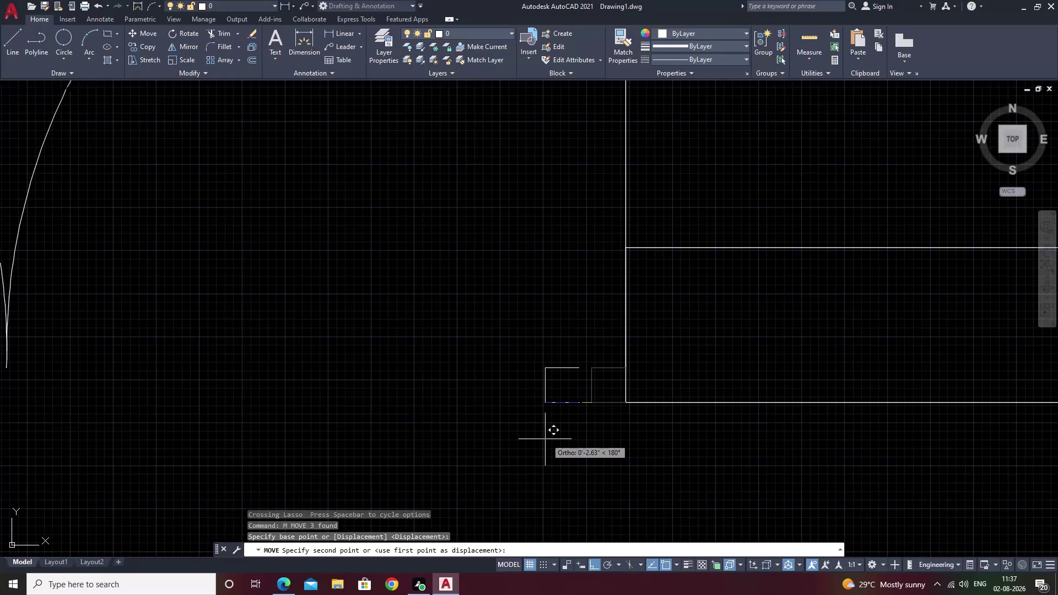
Pan to the wall corner and cancel the pending move of the door pieces.
middle_drag(662, 429, 864, 398)
middle_drag(643, 395, 958, 336)
scroll(down, 3)
middle_drag(923, 346, 548, 345)
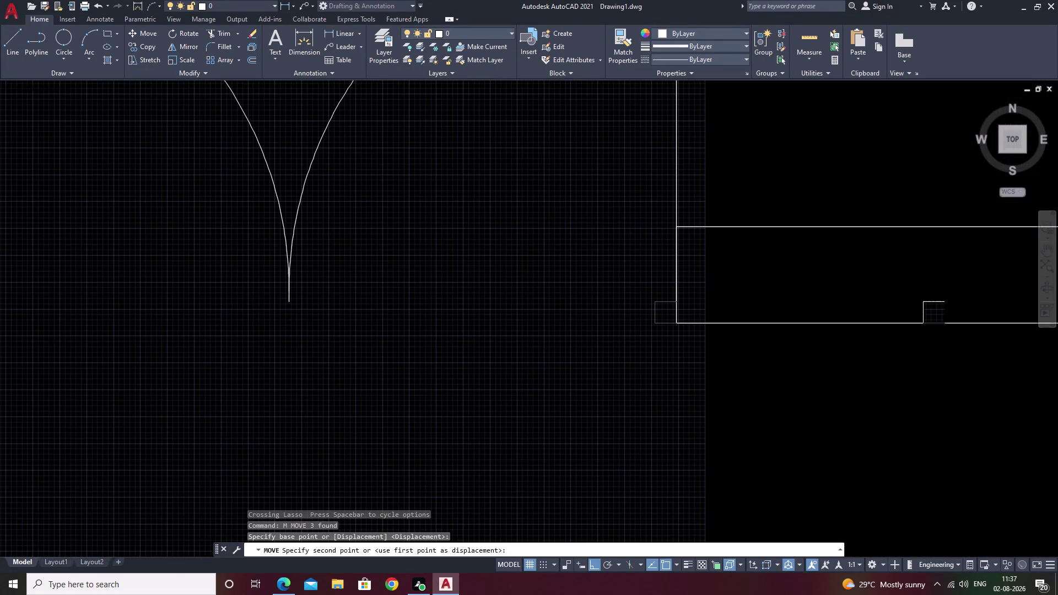
scroll(up, 3)
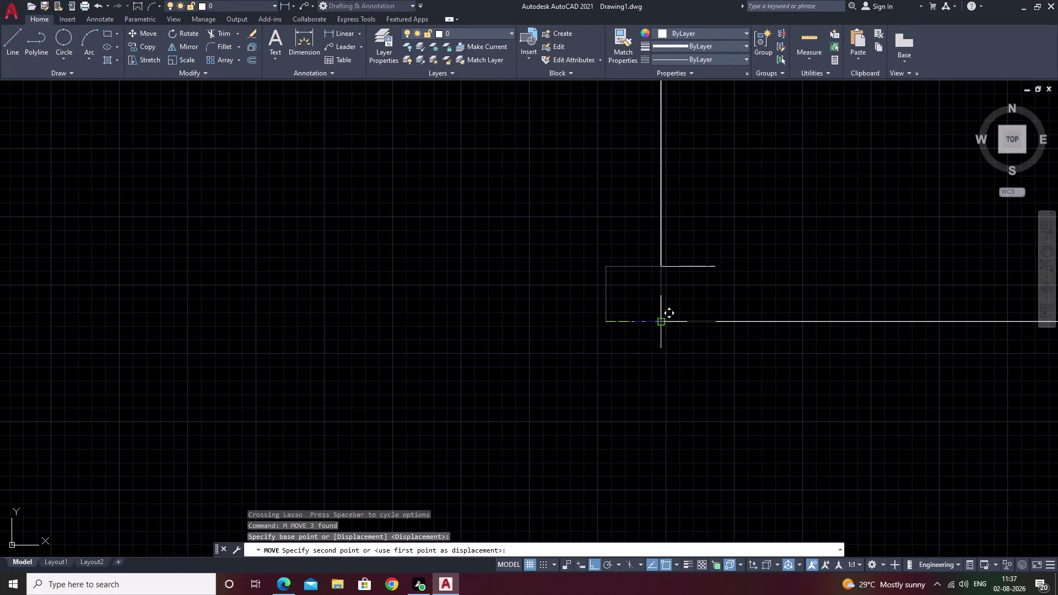
click(661, 320)
key(Escape)
scroll(down, 3)
middle_drag(777, 309, 706, 333)
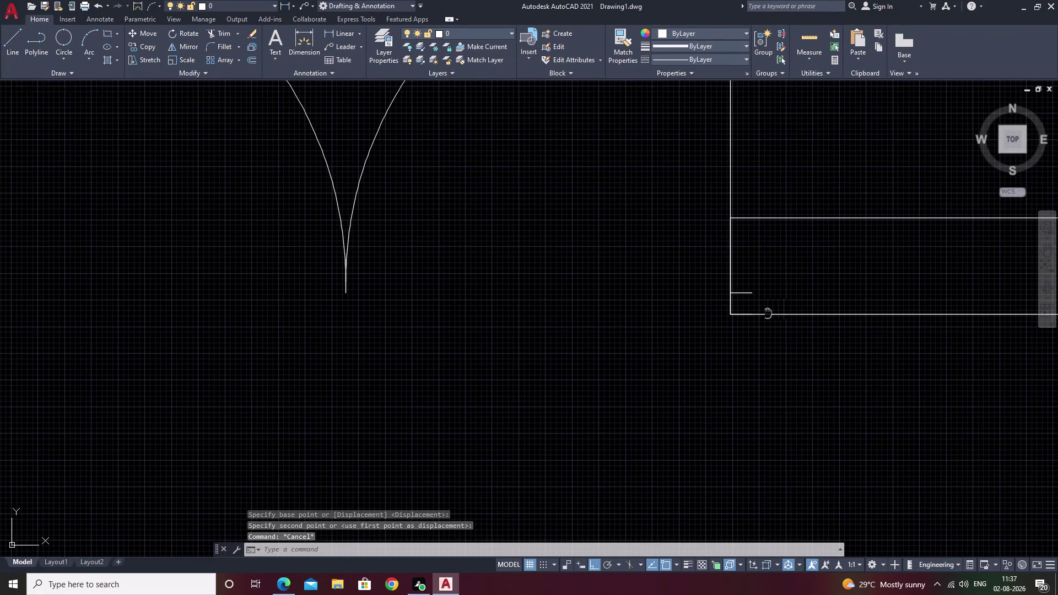
middle_drag(706, 334, 705, 333)
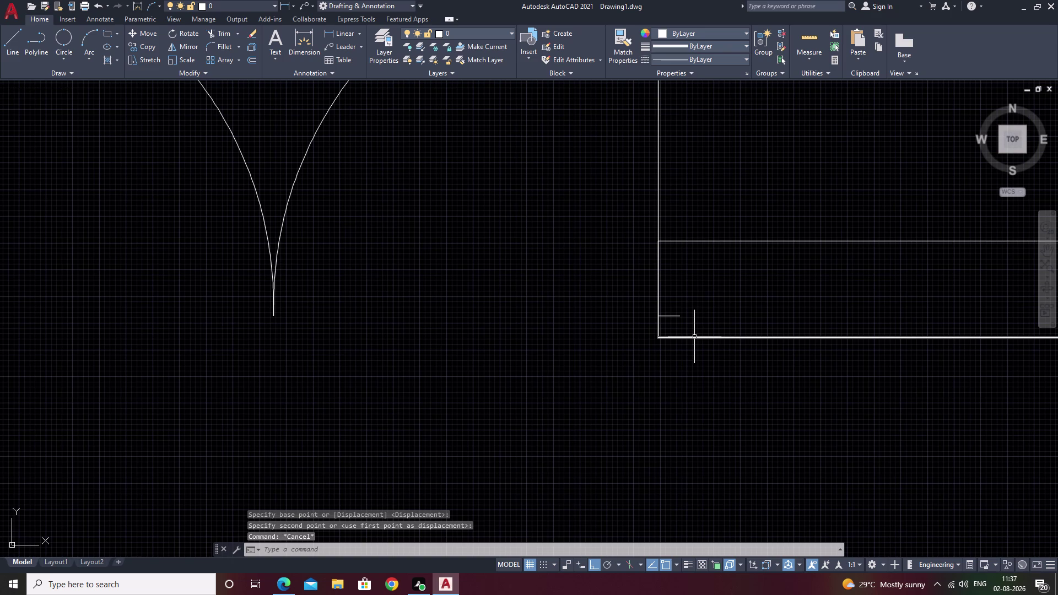
Draw a short jamb line closing the wall end beside the double-door opening.
text(l)
key(space)
click(682, 340)
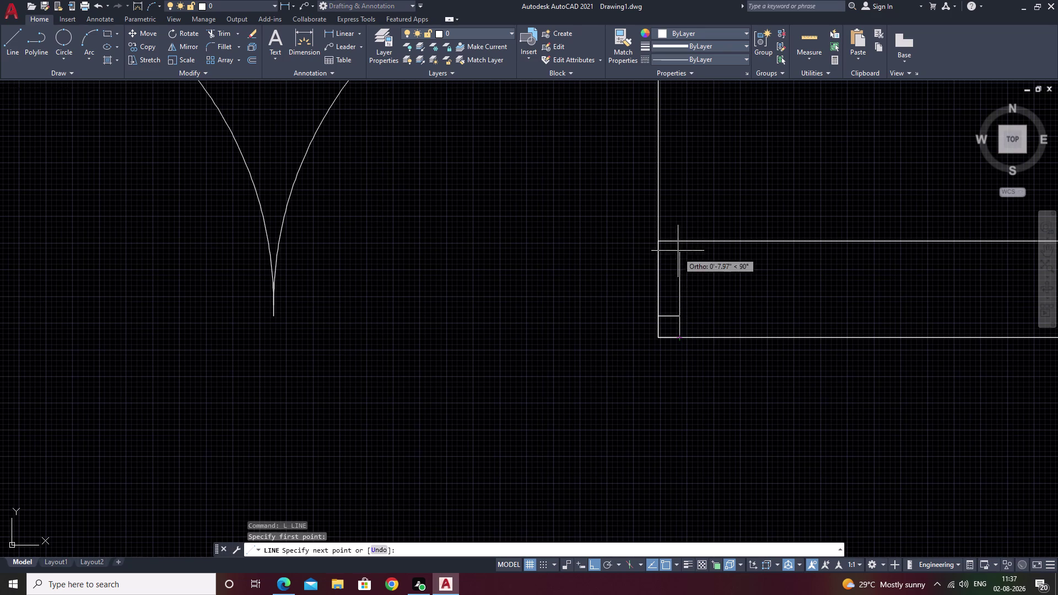
click(679, 244)
key(Escape)
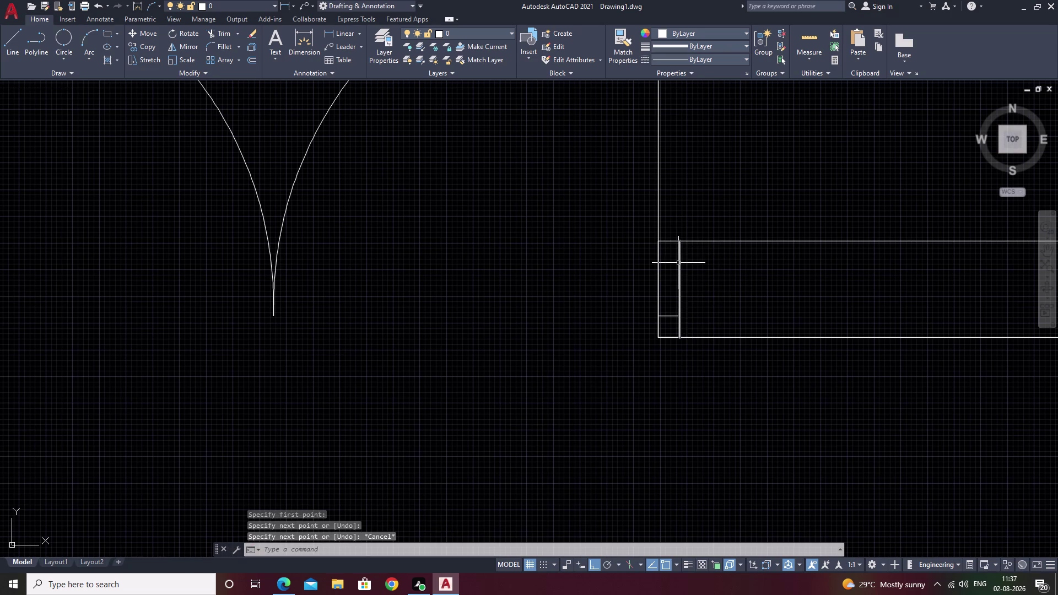
Trim the extra wall lines with a fence drawn across them.
text(tr)
key(space)
drag(669, 226, 669, 231)
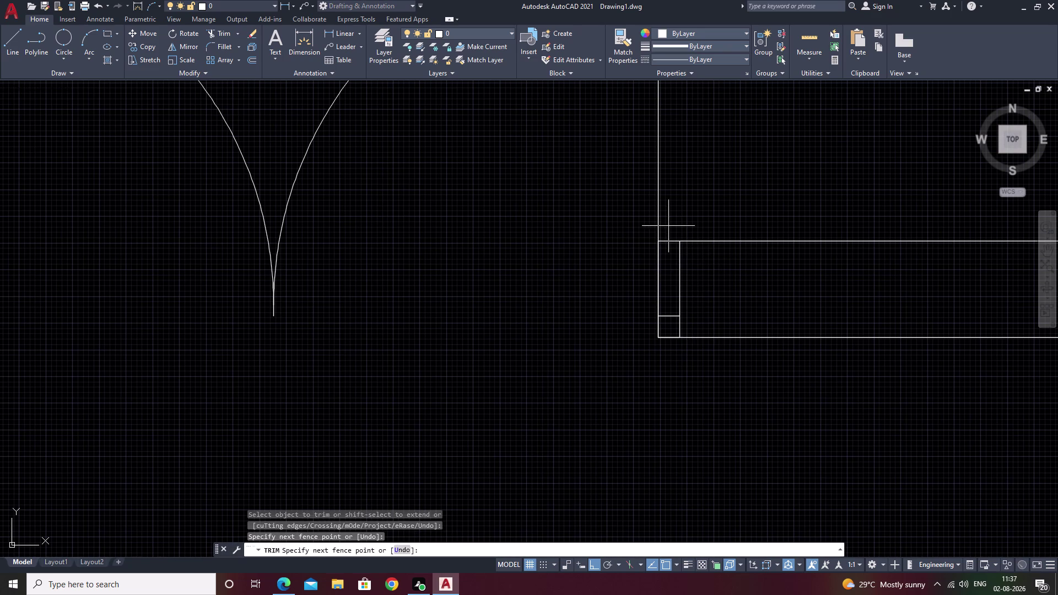
drag(669, 231, 666, 274)
scroll(down, 3)
middle_drag(714, 301, 552, 380)
middle_drag(649, 398, 554, 403)
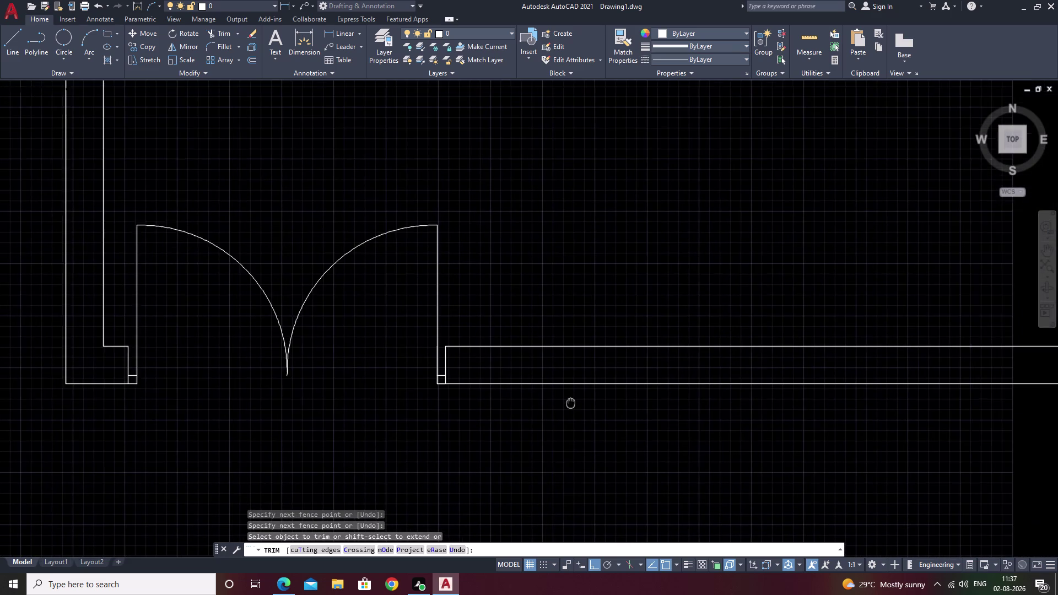
middle_drag(554, 403, 504, 399)
scroll(down, 3)
middle_drag(645, 428, 506, 410)
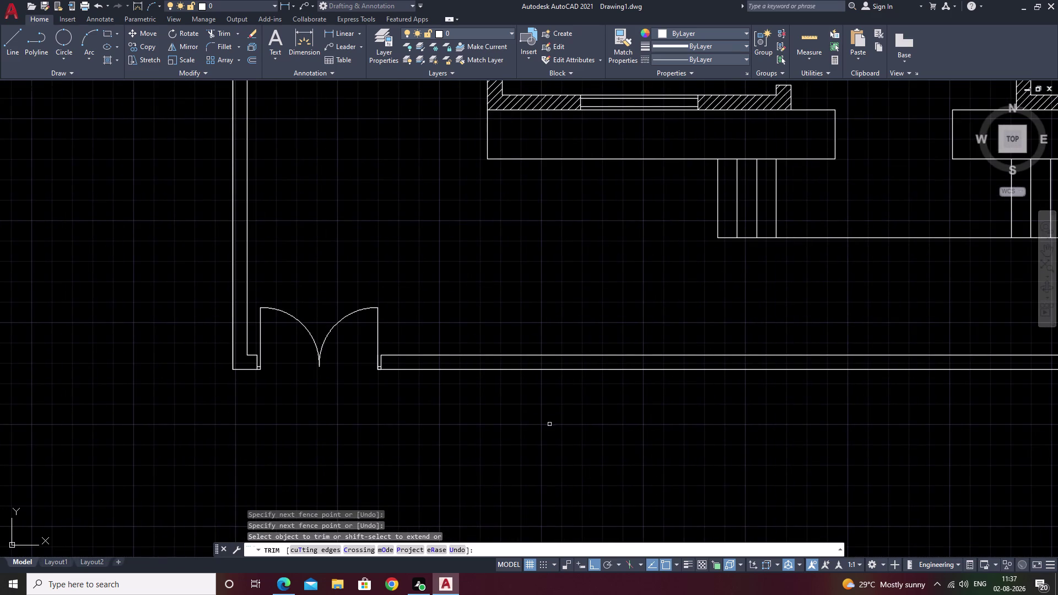
middle_drag(735, 436, 464, 402)
scroll(up, 3)
middle_drag(154, 371, 457, 381)
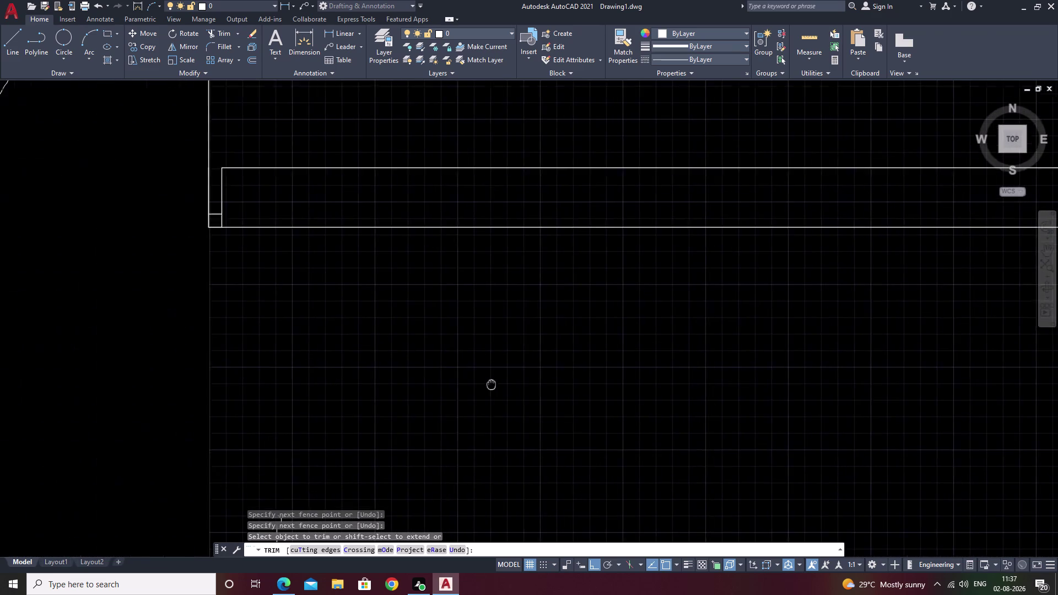
middle_drag(457, 382, 943, 420)
scroll(down, 3)
middle_drag(842, 396, 478, 401)
middle_drag(811, 432, 421, 389)
middle_drag(843, 429, 633, 404)
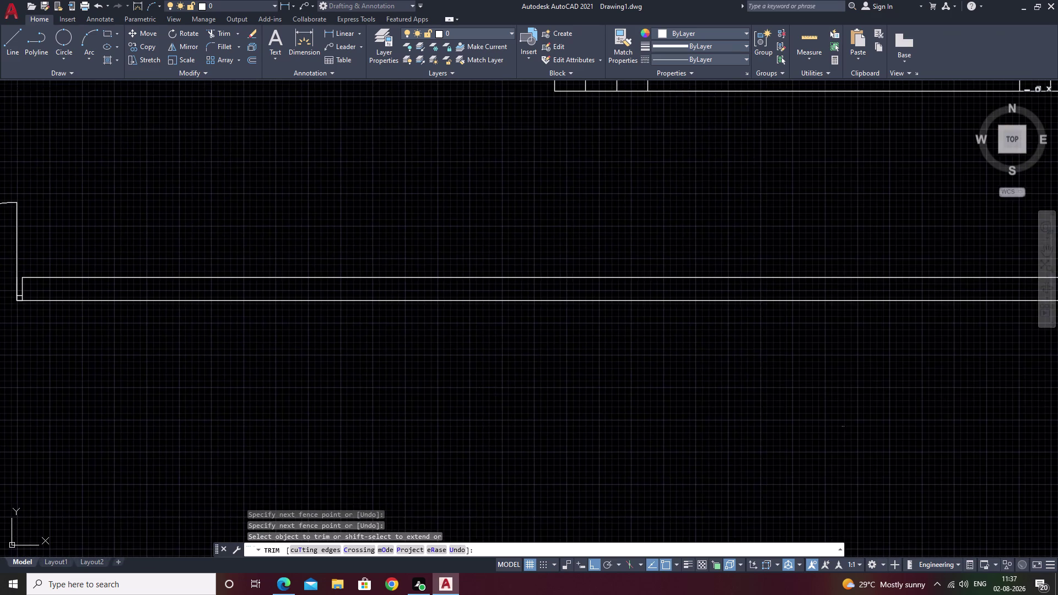
middle_drag(632, 404, 457, 383)
middle_drag(905, 388, 483, 361)
middle_drag(856, 367, 771, 365)
scroll(up, 3)
middle_drag(753, 253, 541, 254)
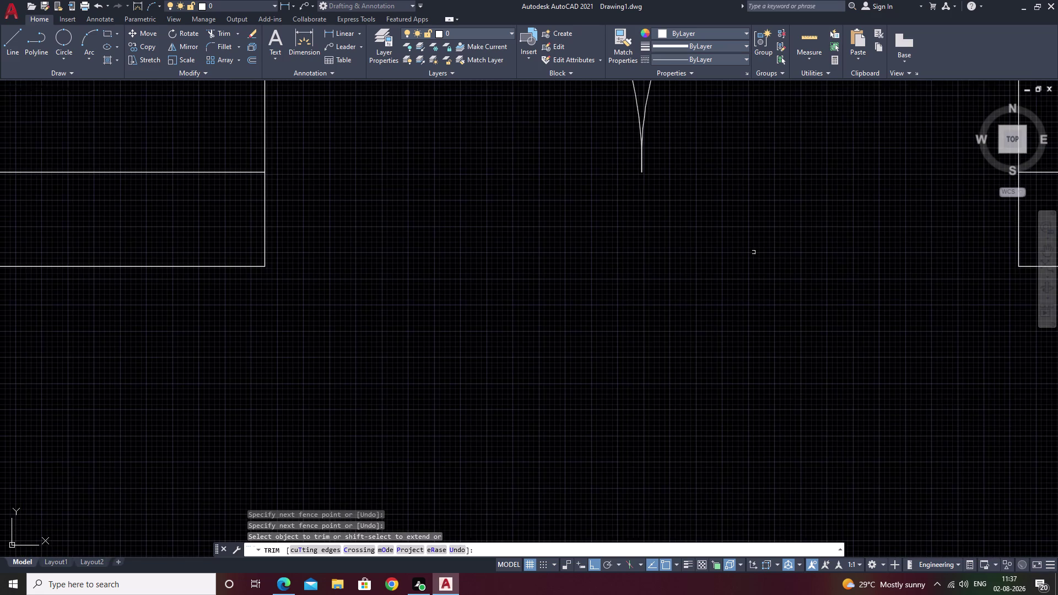
middle_drag(542, 254, 355, 262)
scroll(down, 3)
scroll(down, 3)
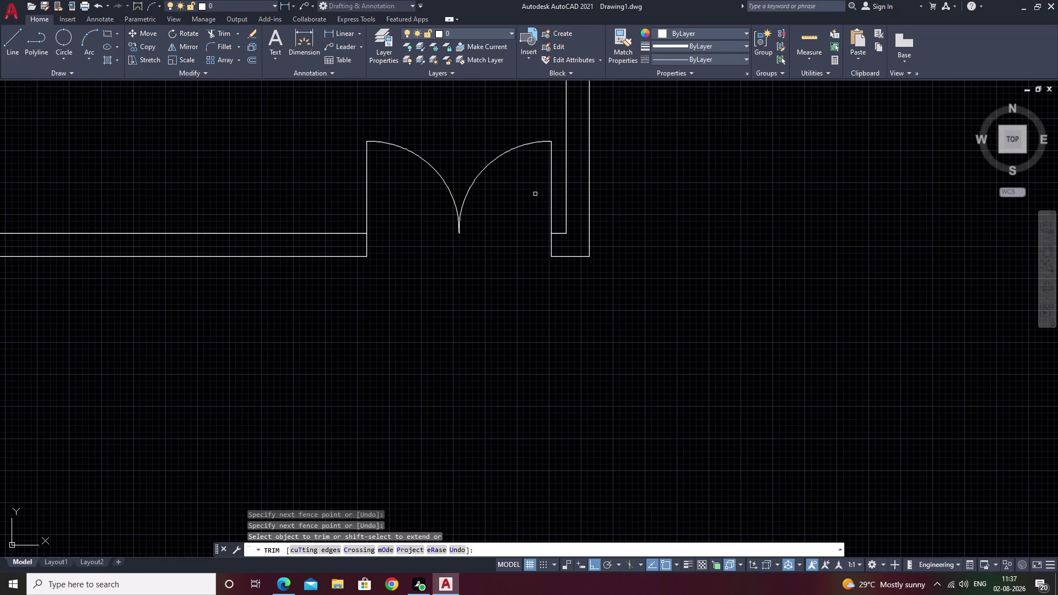
key(grave)
click(550, 171)
key(Escape)
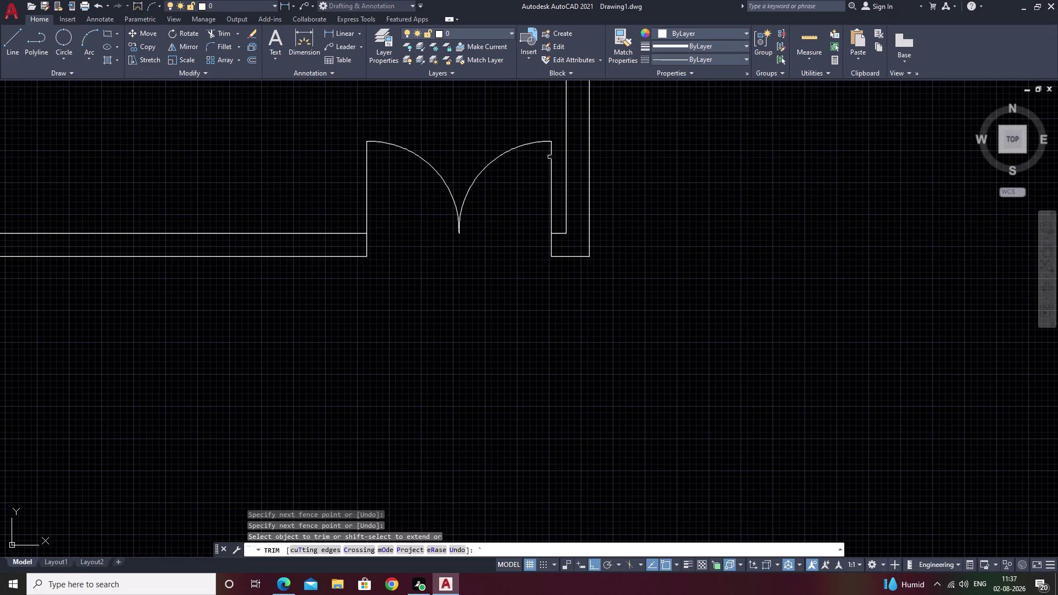
click(551, 158)
click(519, 146)
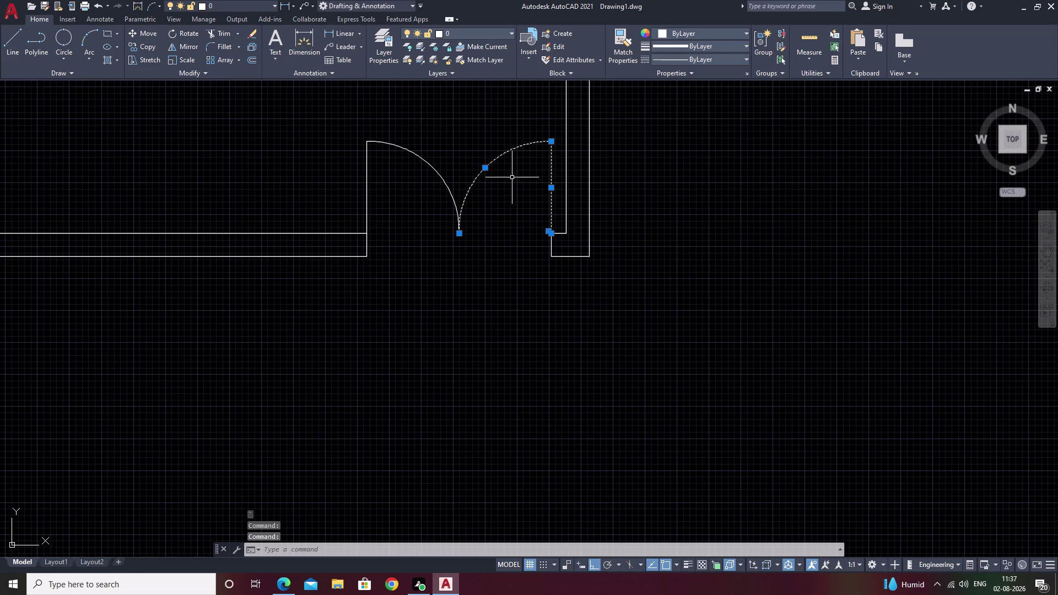
Join the left swing arc and door leaf into one polyline.
key(j)
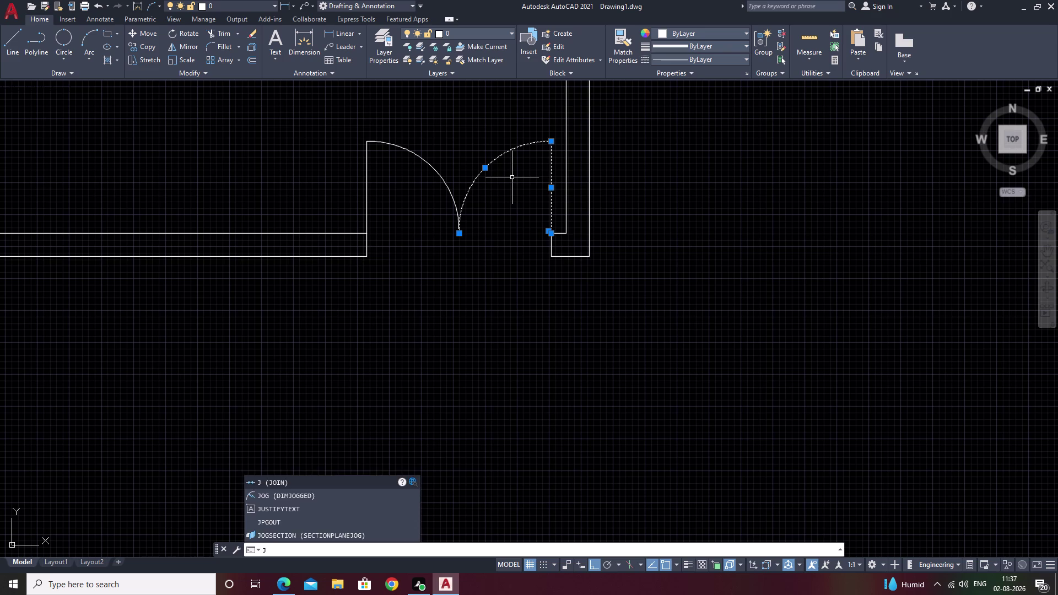
key(space)
key(space)
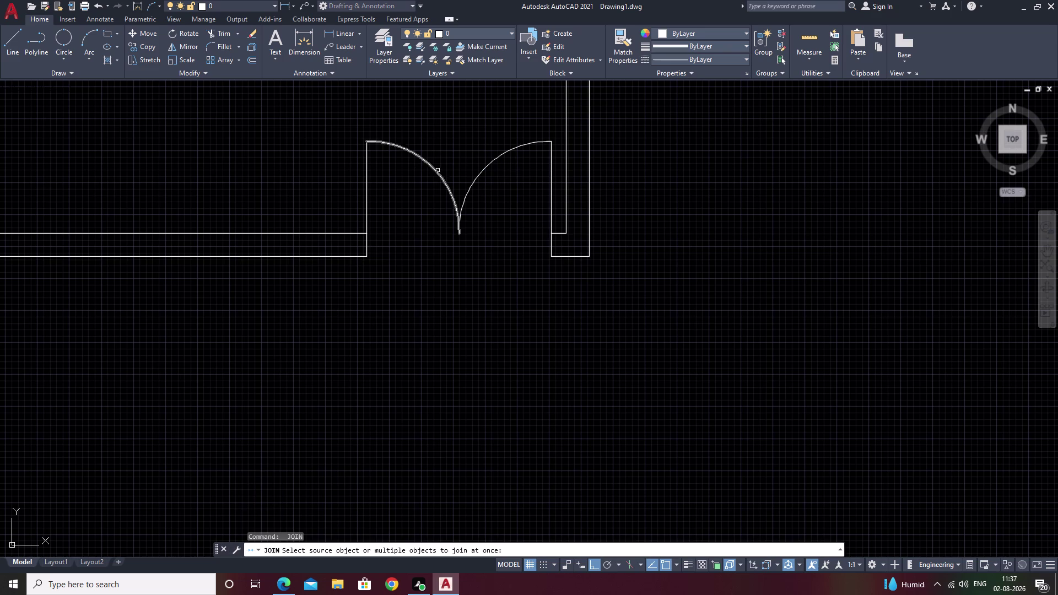
click(438, 170)
click(367, 209)
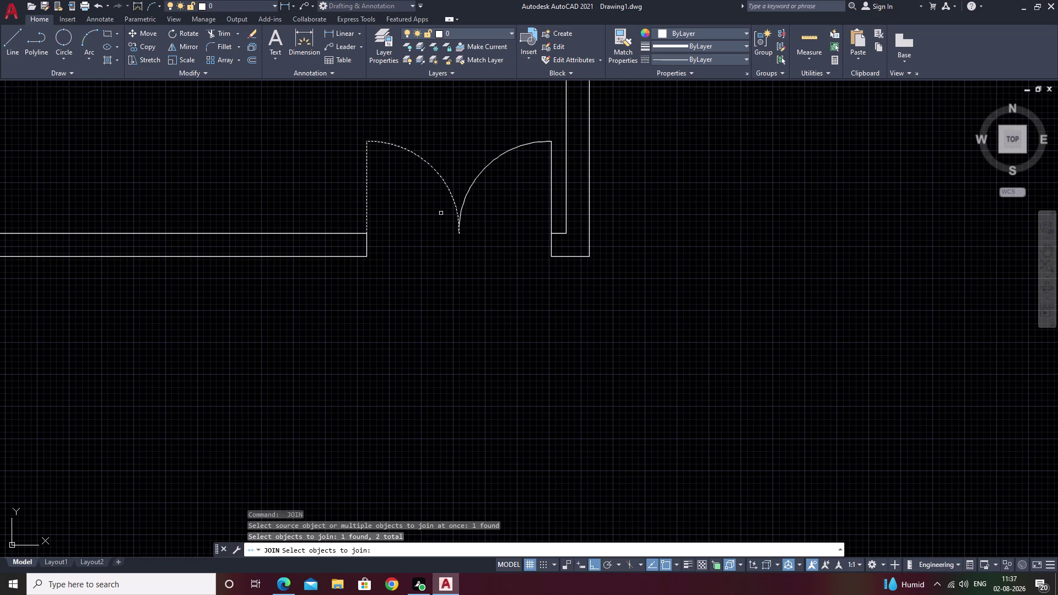
key(space)
Select both doors and start moving them, then cancel the move.
click(461, 207)
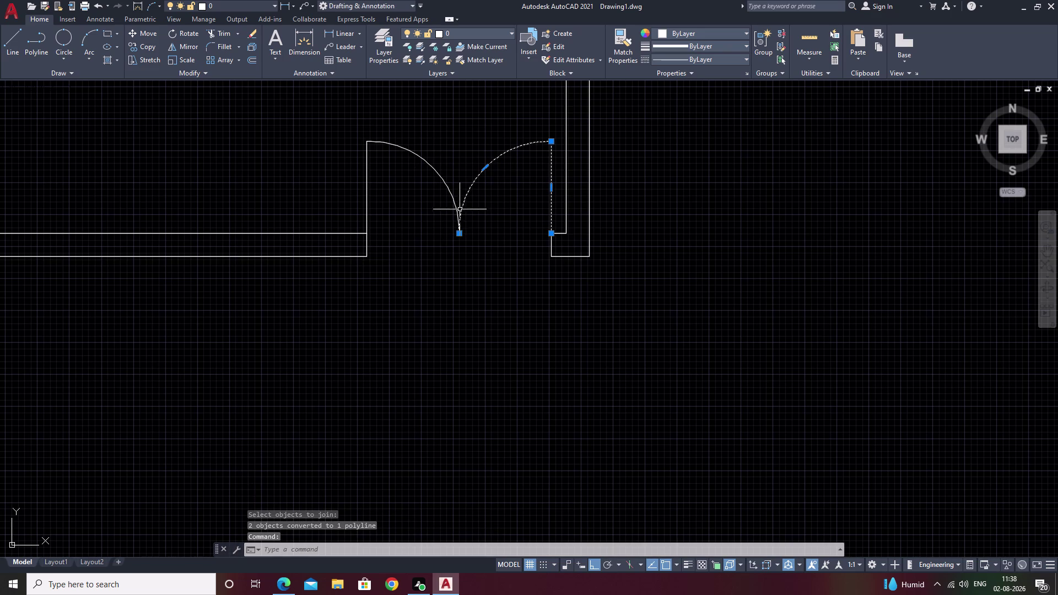
click(446, 186)
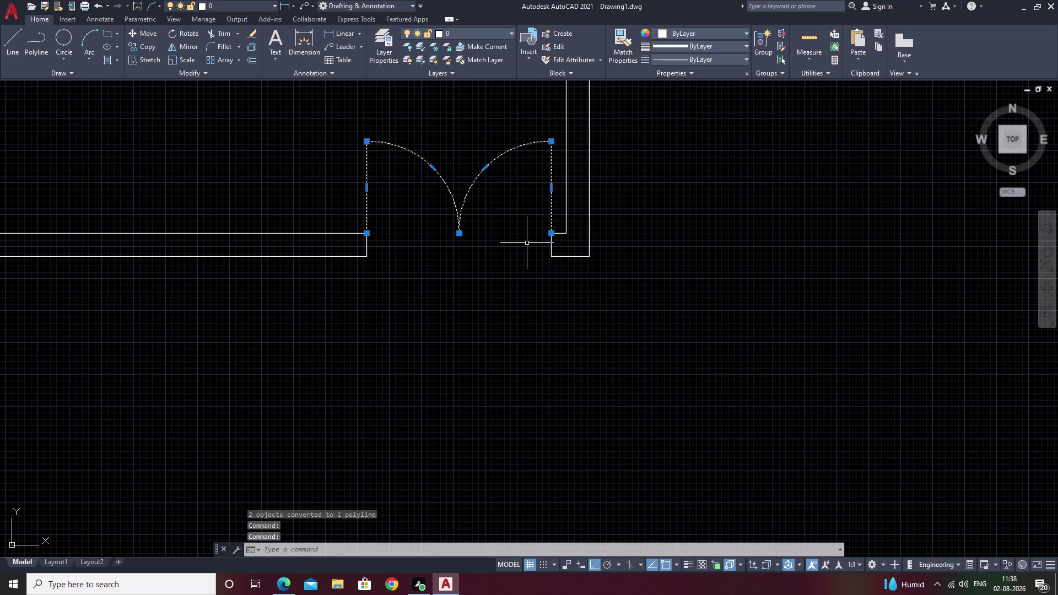
key(m)
key(space)
click(551, 230)
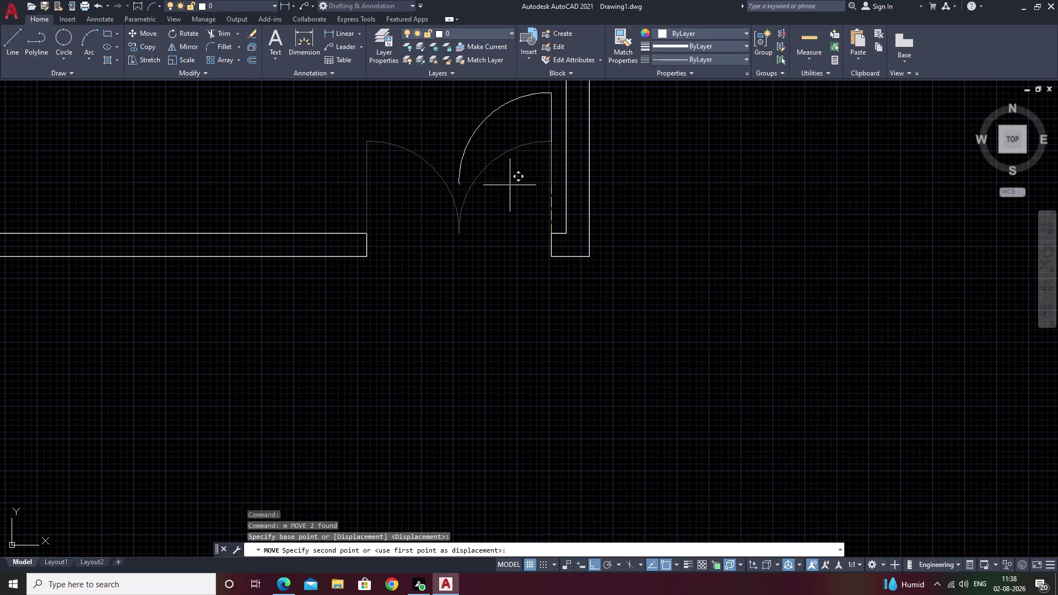
click(441, 118)
key(Escape)
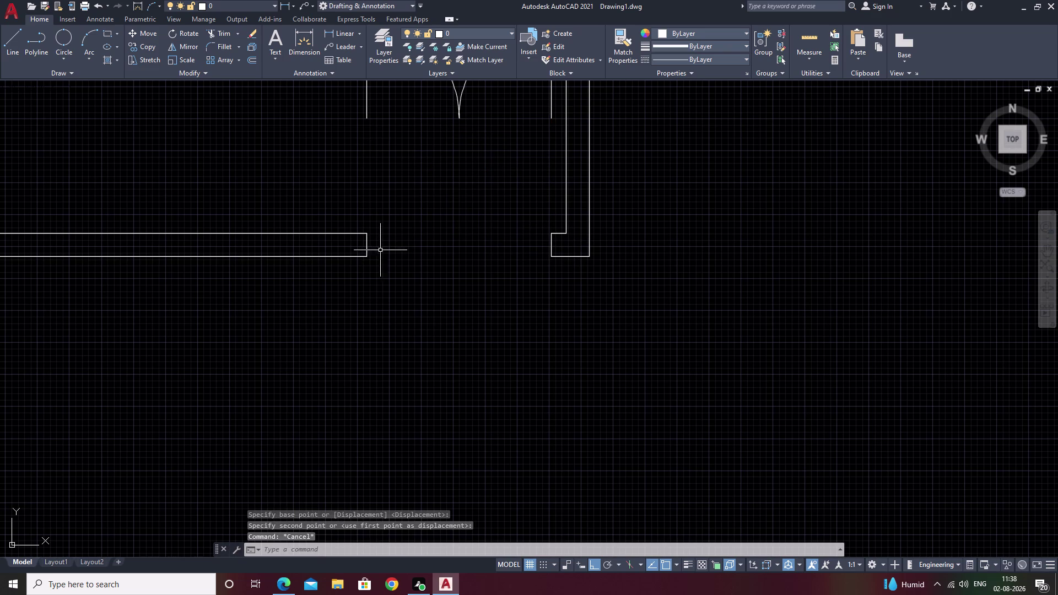
text(l)
key(space)
Start a 2' line at the wall corner, then undo and cancel it.
scroll(up, 3)
click(613, 280)
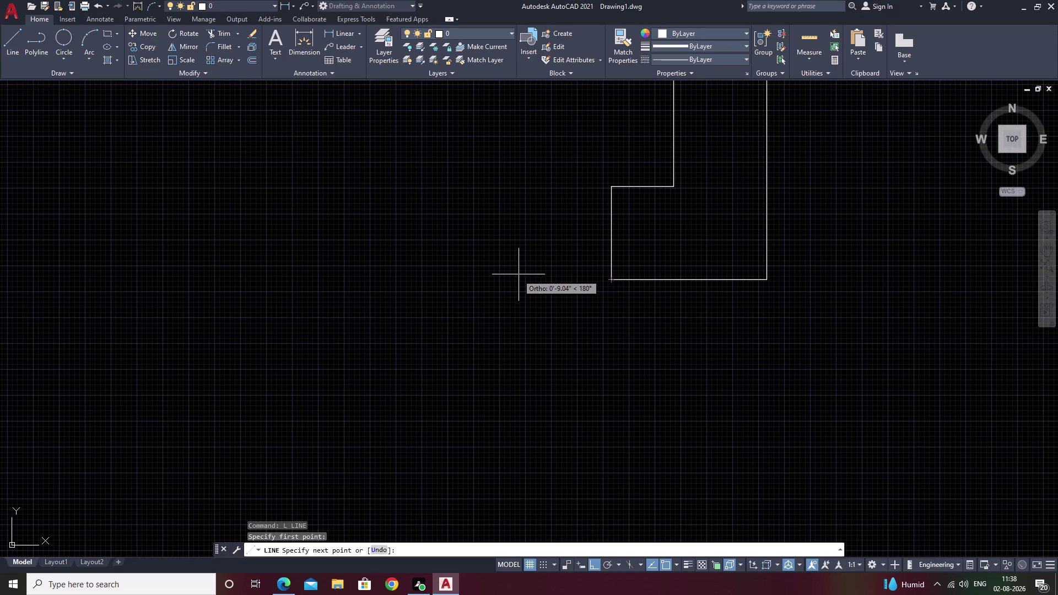
key(2)
key(apostrophe)
key(space)
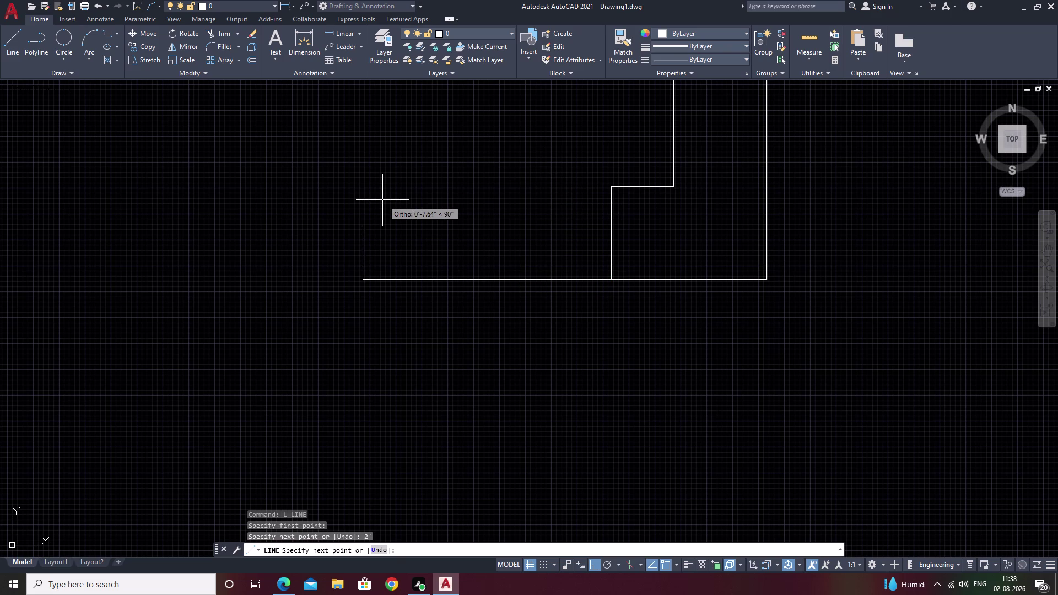
key(ctrl+z)
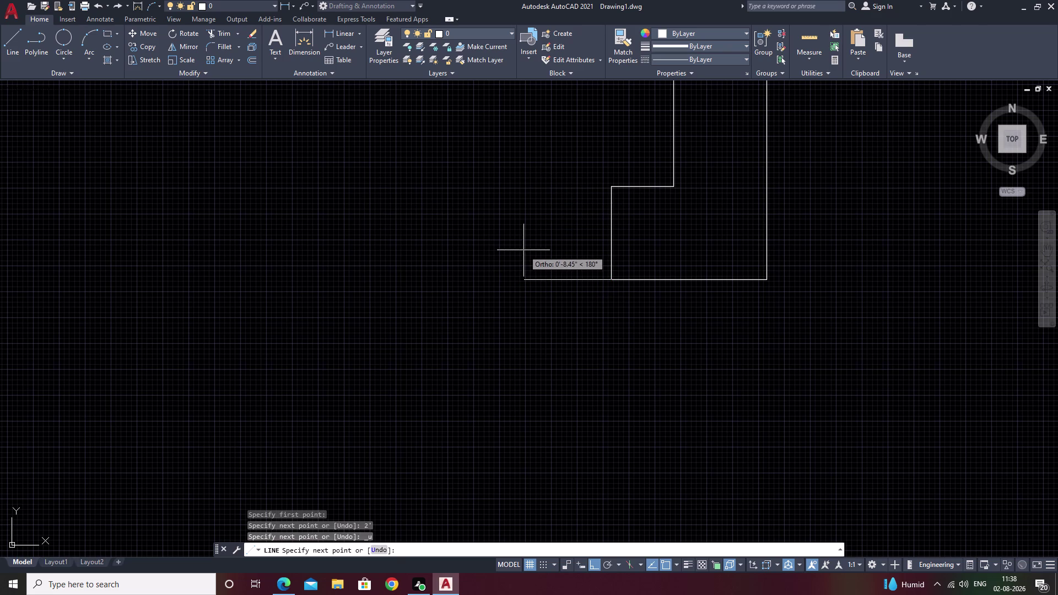
key(Escape)
key(p)
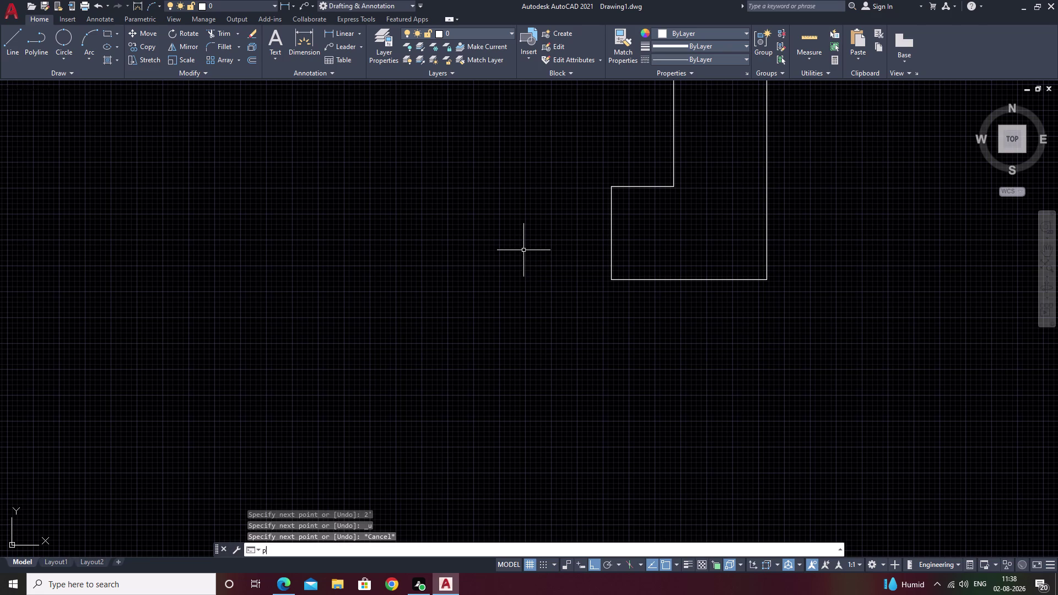
key(BackSpace)
Start an offset with distance 2, then cancel it.
text(o)
key(space)
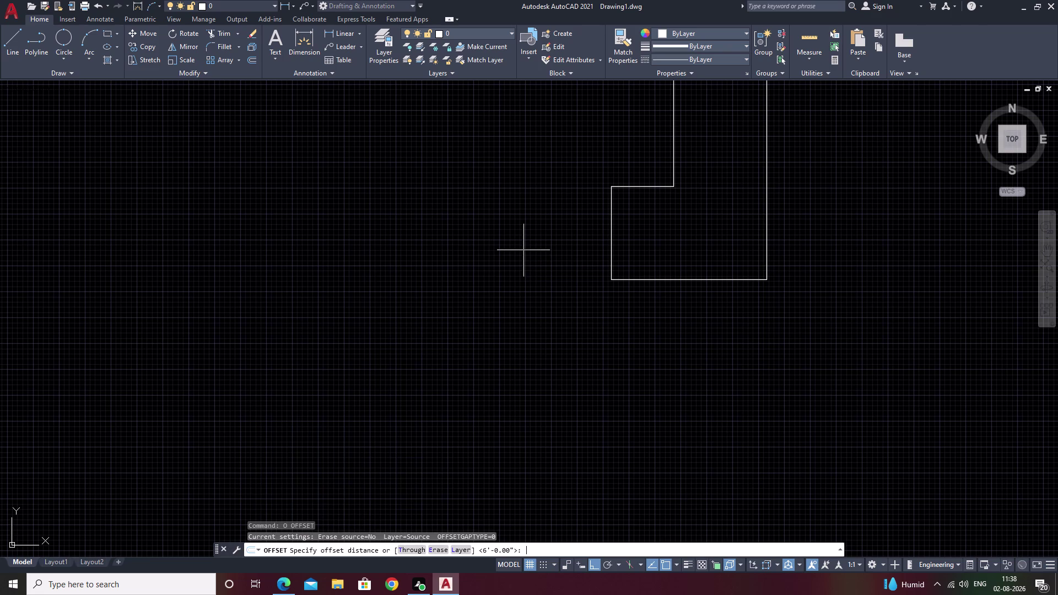
text(2)
key(space)
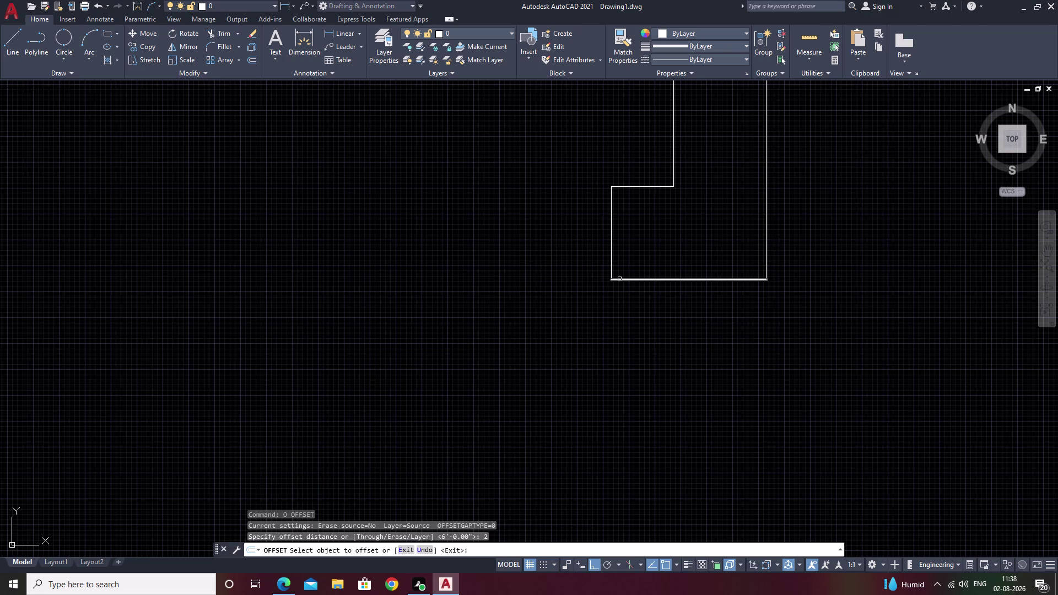
key(Escape)
key(apostrophe)
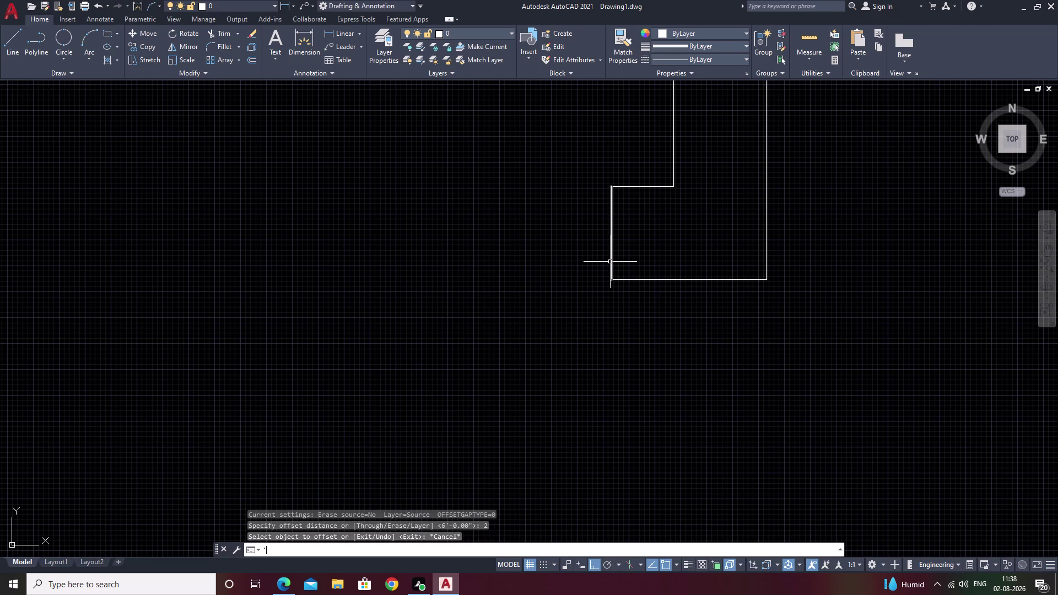
key(space)
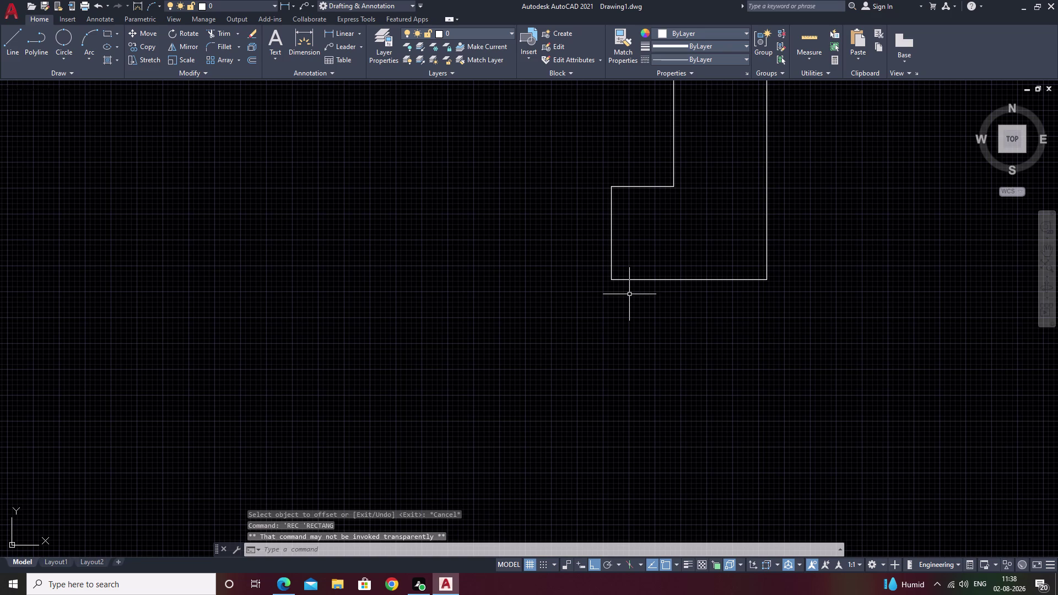
key(Escape)
key(Escape)
Draw a small square post with sides of 2 from the wall corner.
text(l)
key(space)
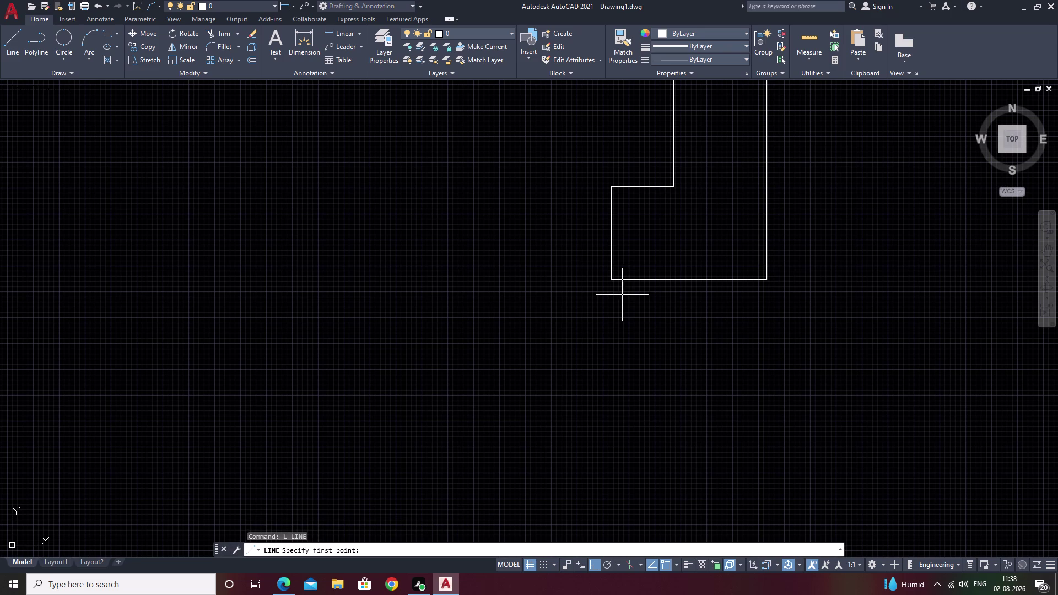
click(615, 279)
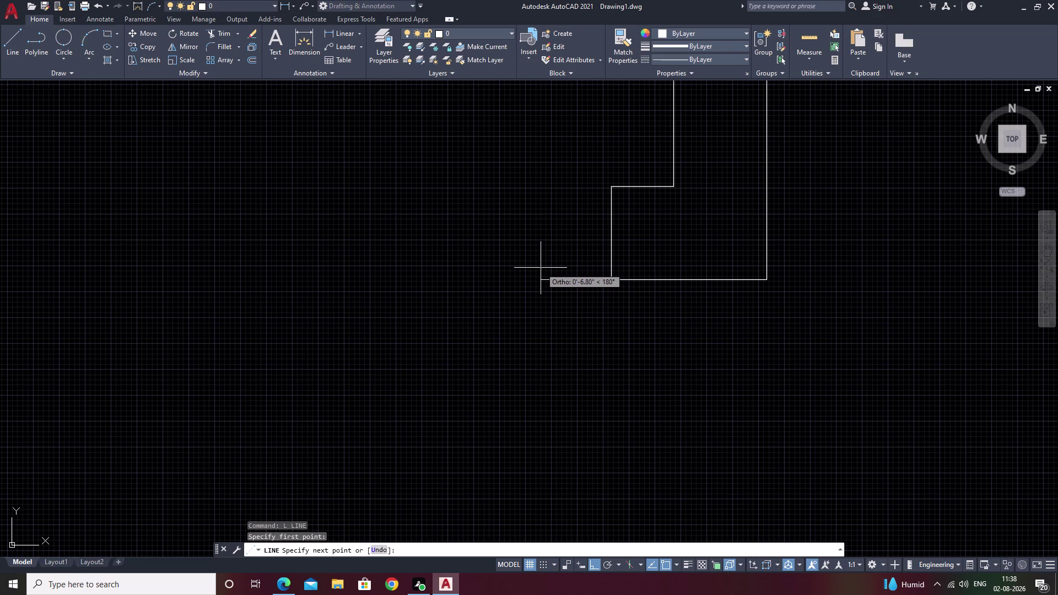
key(2)
key(space)
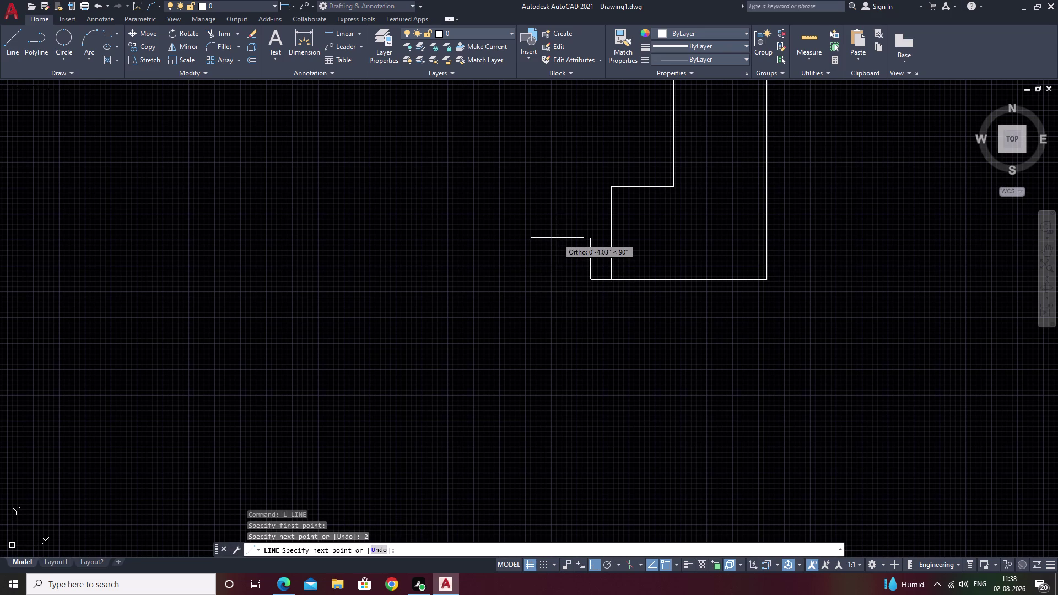
text(2)
key(space)
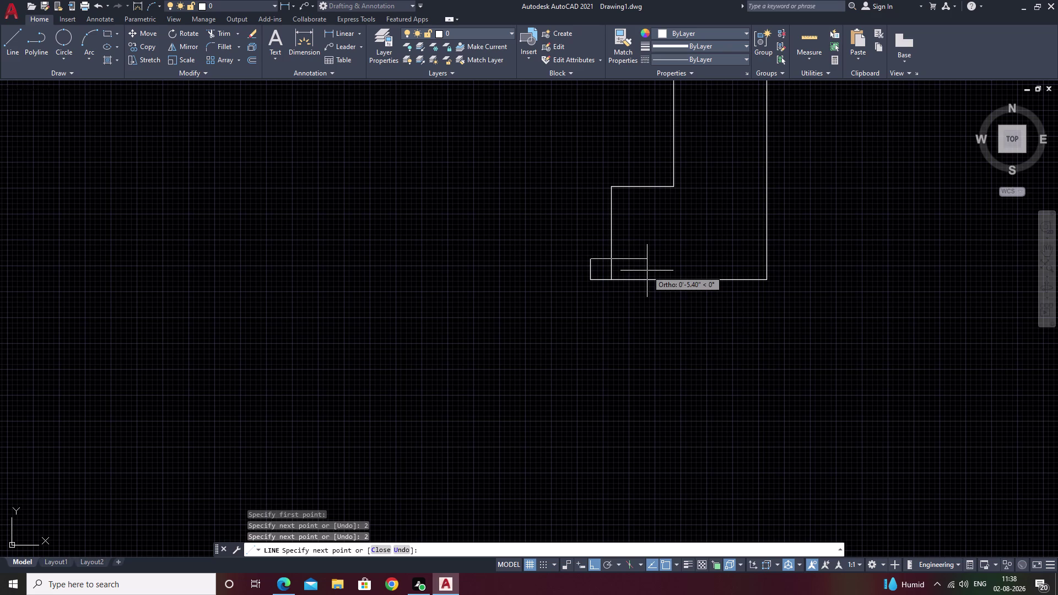
text(2)
key(space)
key(Escape)
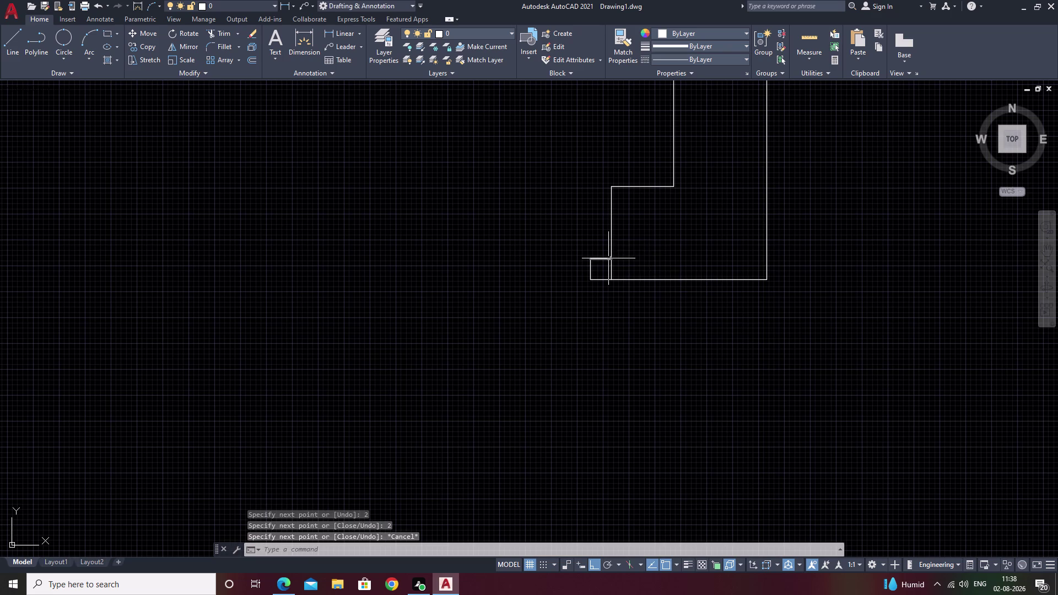
scroll(down, 3)
middle_drag(484, 269, 491, 461)
Move the double door leaves and swing arcs down to the wall line.
click(614, 212)
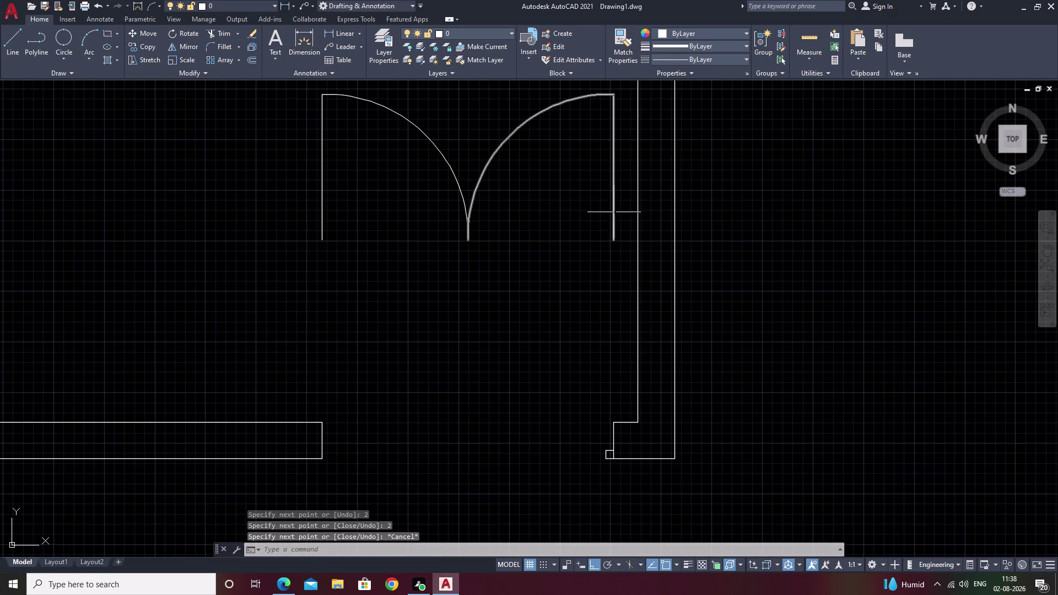
click(432, 143)
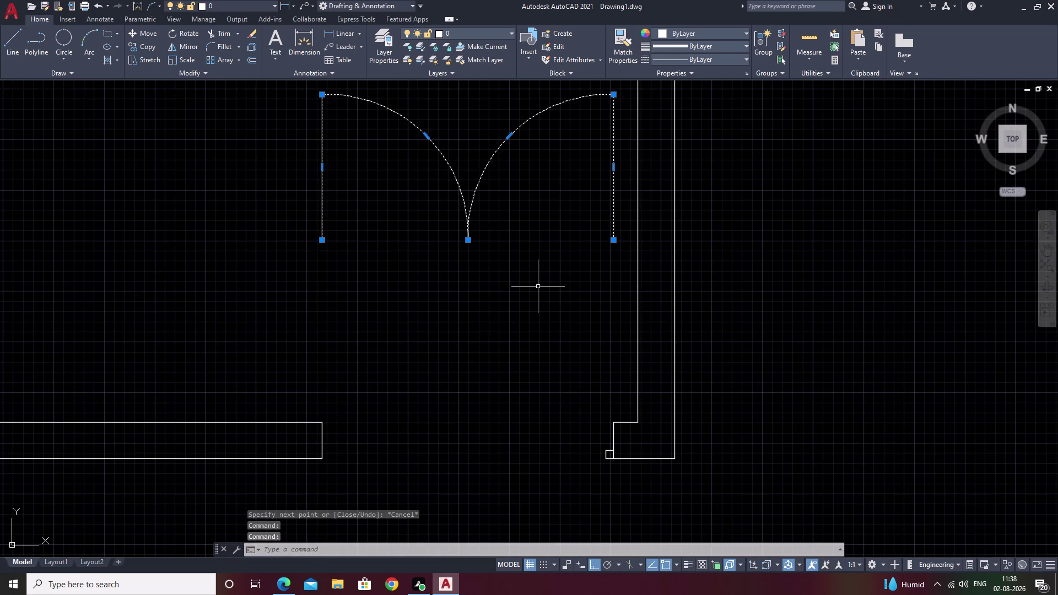
text(m)
key(space)
click(614, 237)
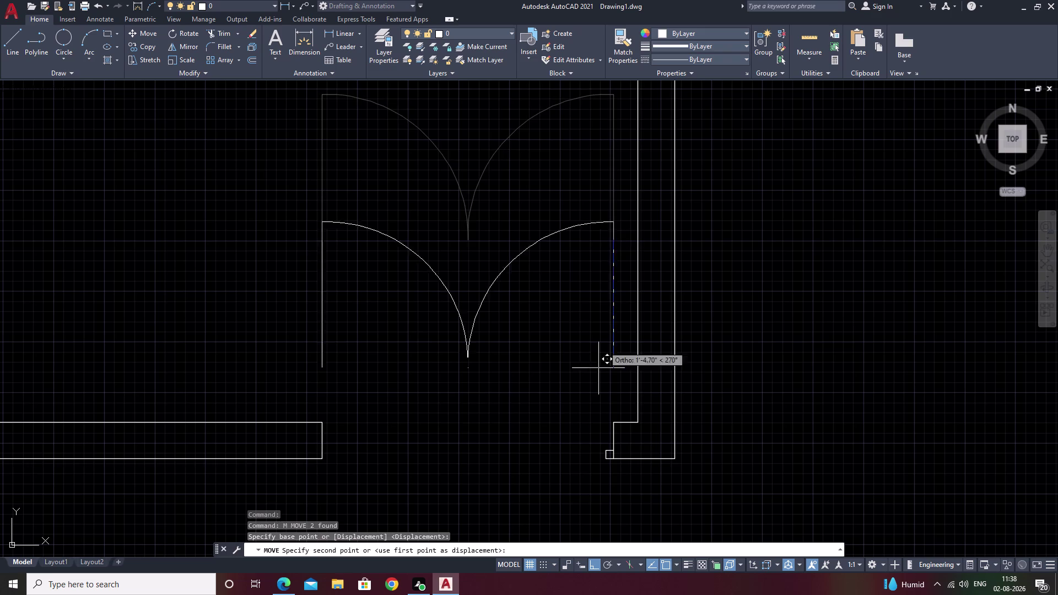
scroll(up, 3)
click(544, 442)
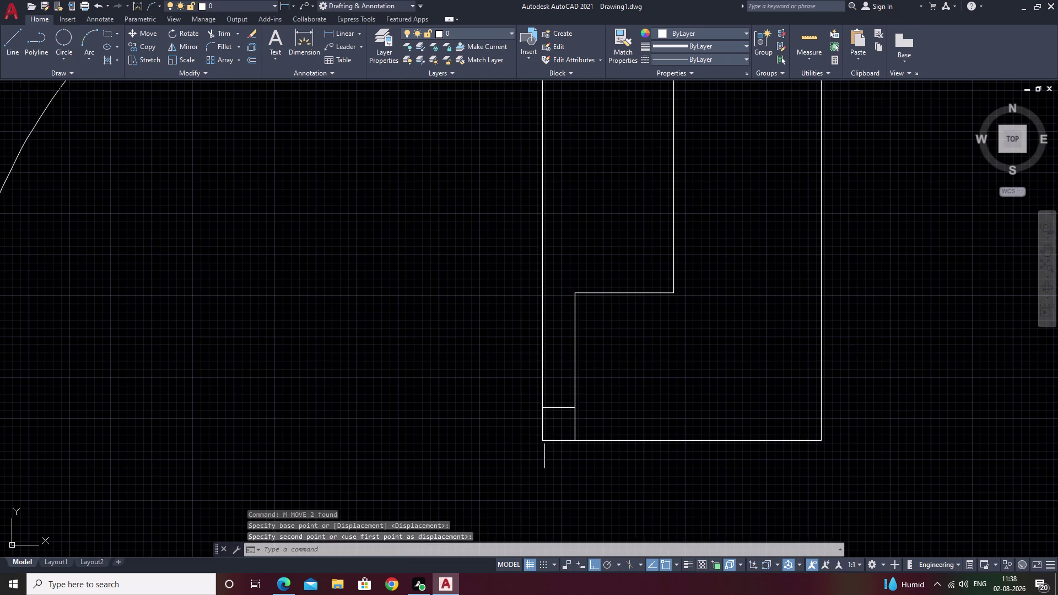
scroll(down, 3)
middle_drag(535, 498, 738, 493)
scroll(up, 3)
key(Escape)
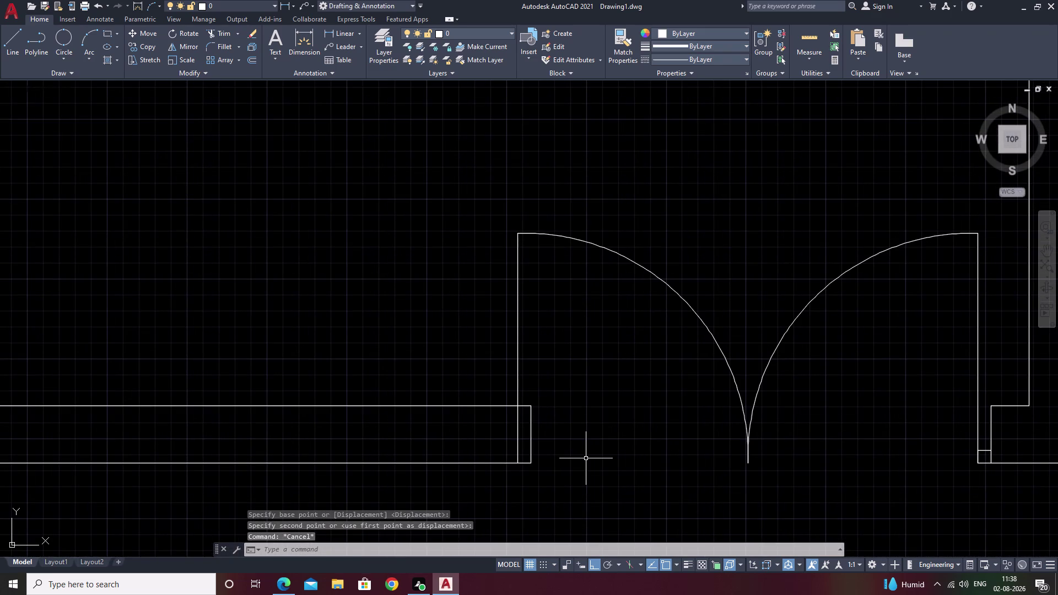
Trim away the wall stub inside the opening at the left jamb.
text(tr)
key(space)
drag(534, 386, 532, 458)
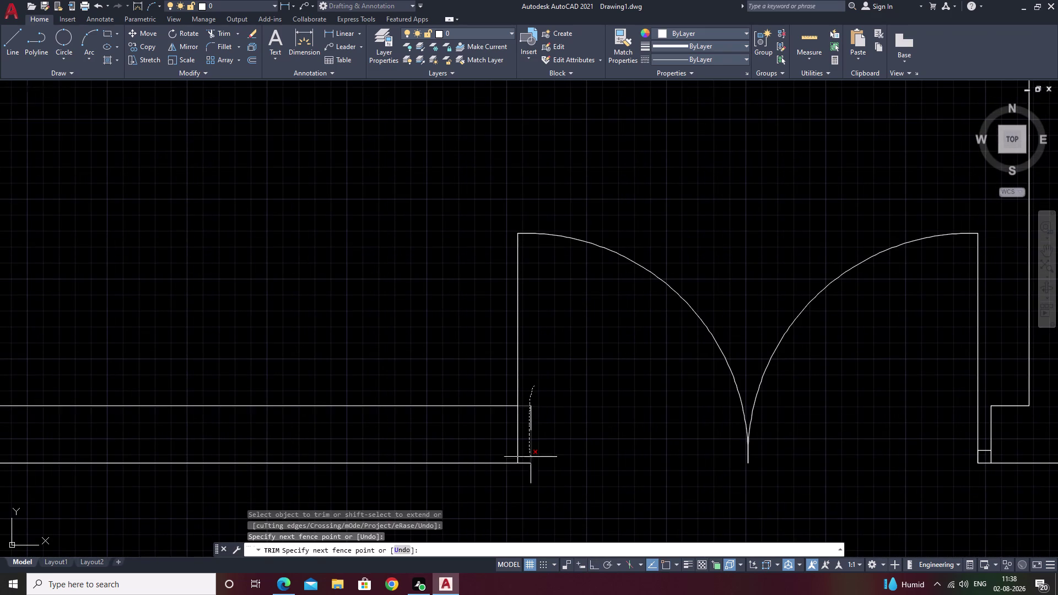
drag(531, 459, 533, 471)
click(532, 473)
drag(530, 472, 530, 445)
drag(524, 455, 526, 472)
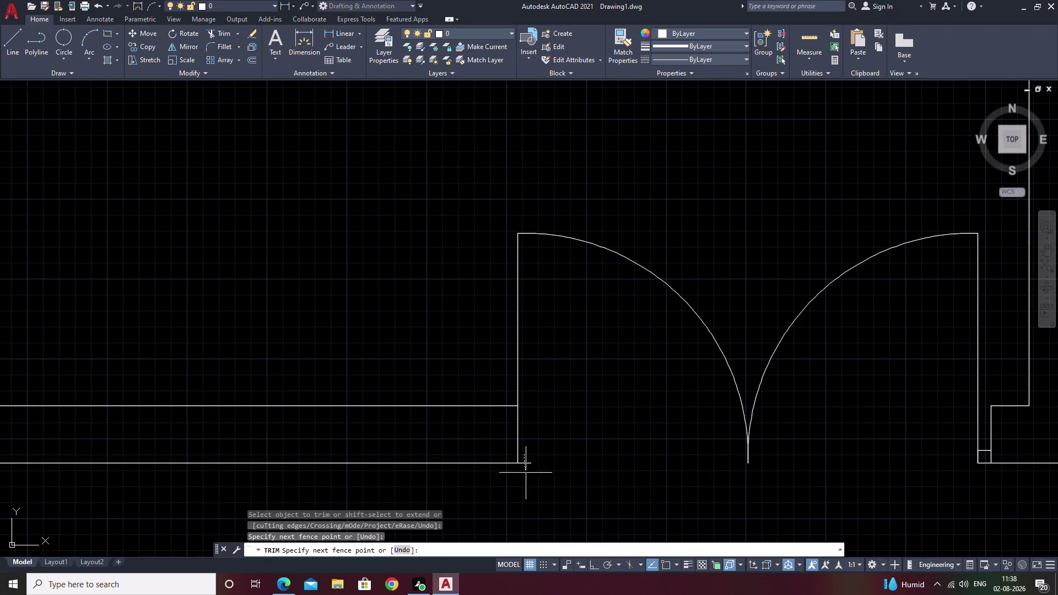
drag(526, 472, 526, 474)
key(grave)
key(Escape)
key(Escape)
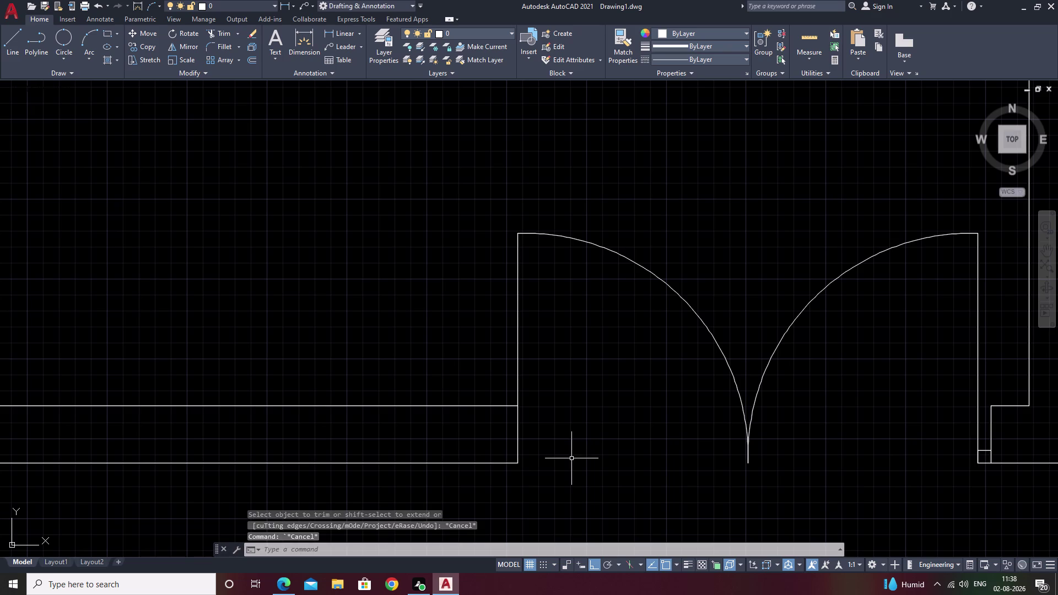
Draw a small square post with sides of 2 at the foot of the left jamb.
key(l)
key(space)
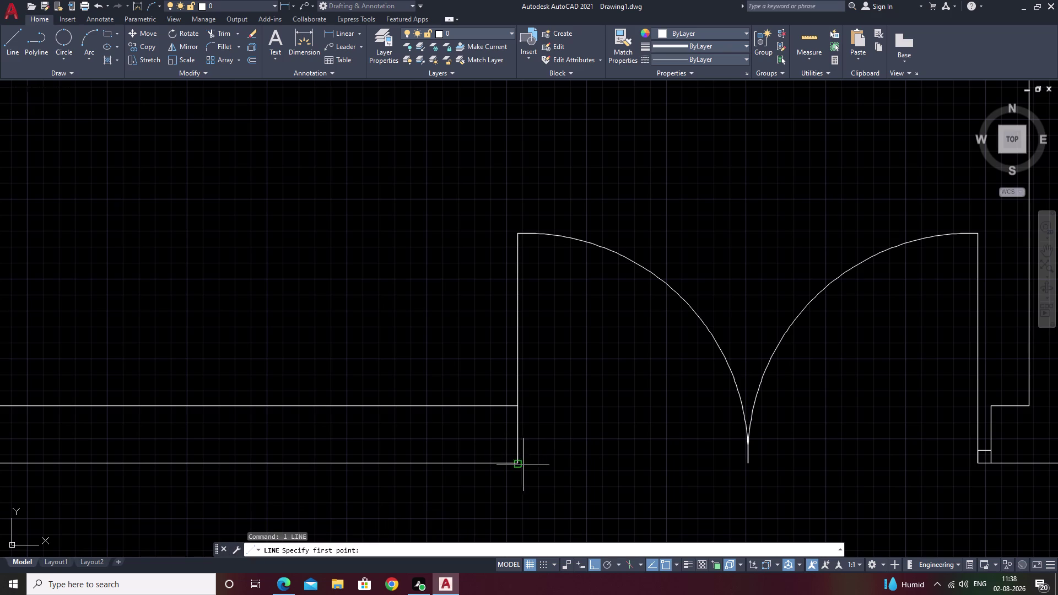
click(519, 465)
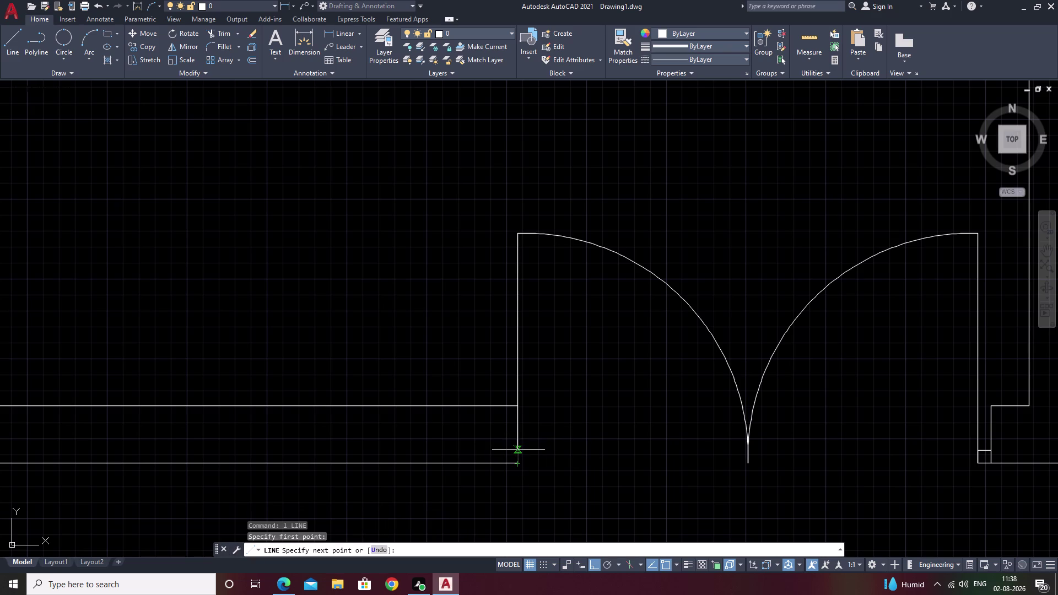
key(2)
key(space)
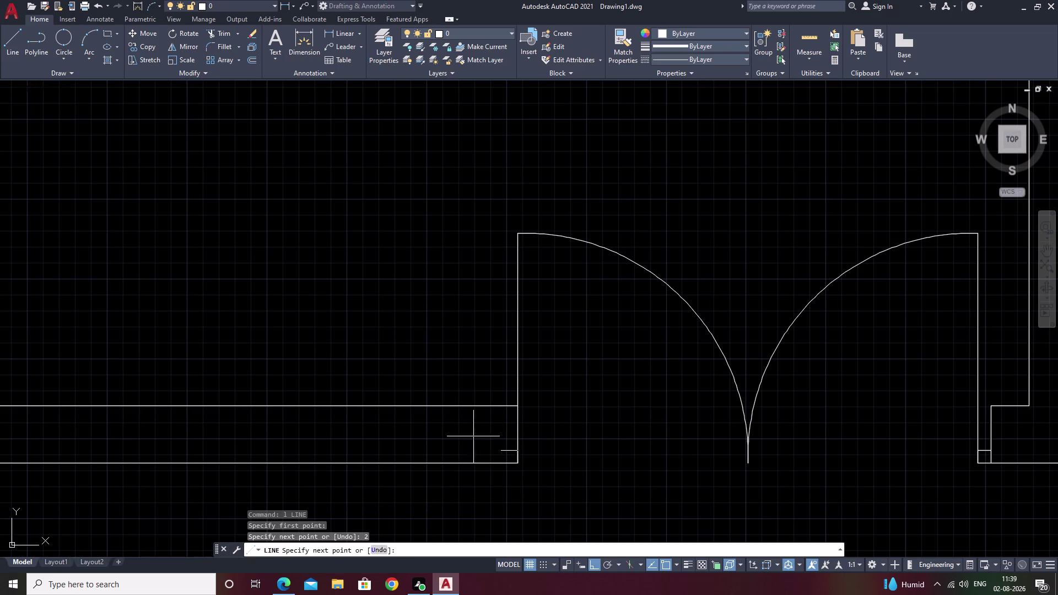
text(2)
key(space)
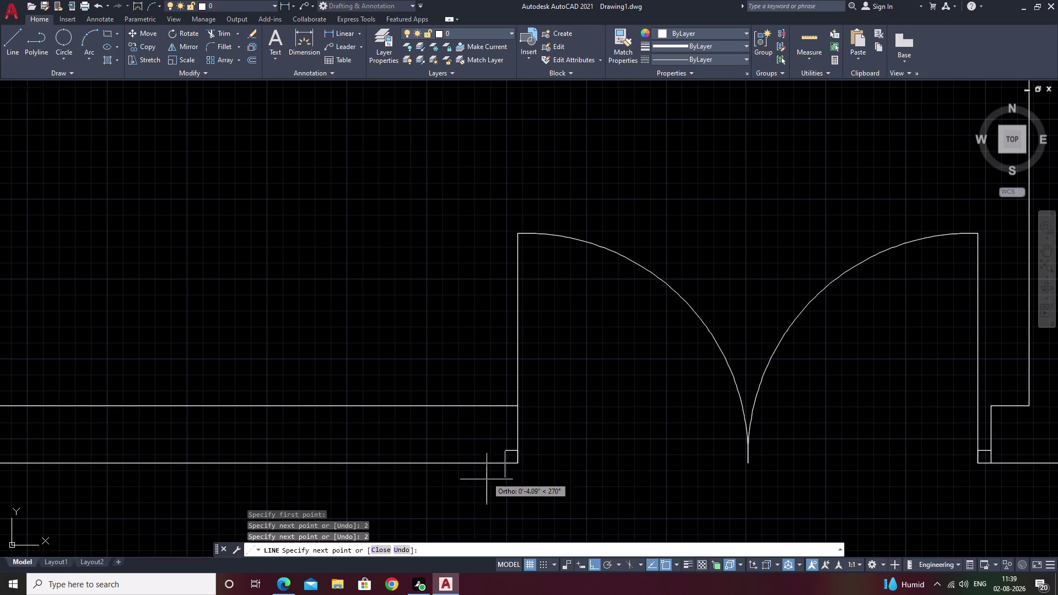
text(2)
key(space)
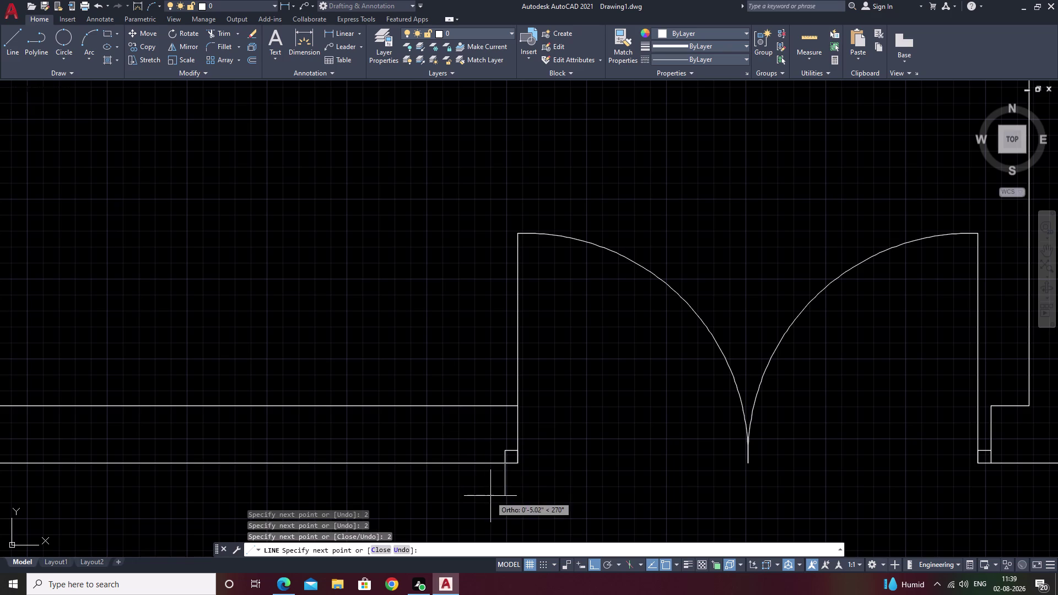
key(Escape)
Select the left door leaf, then try extending the jamb line and cancel.
click(517, 419)
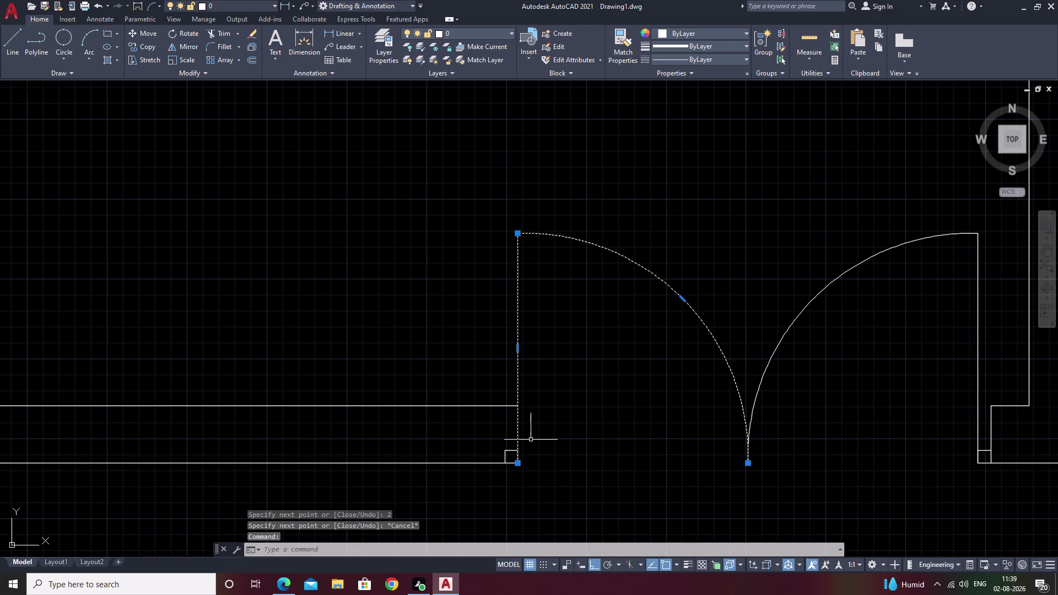
key(Escape)
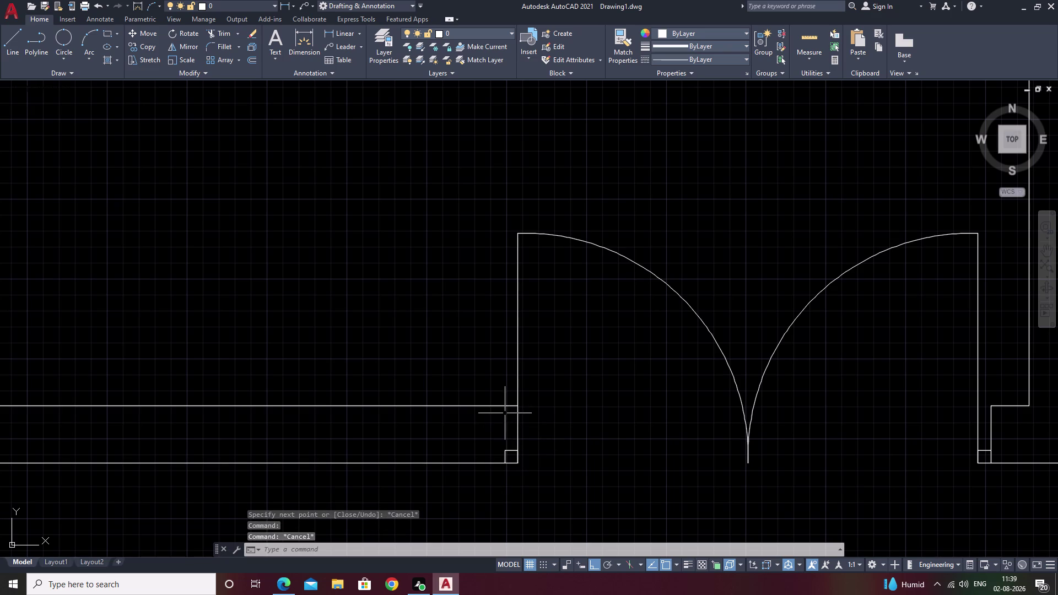
text(ex)
key(space)
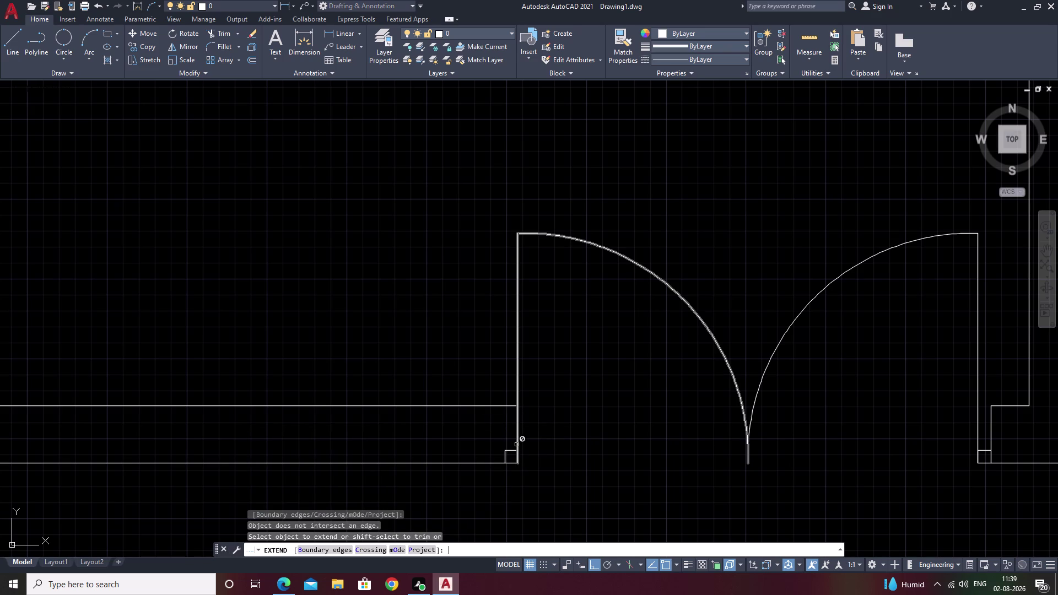
click(505, 457)
key(Escape)
Trim the stray line at the left jamb with a fence.
text(t)
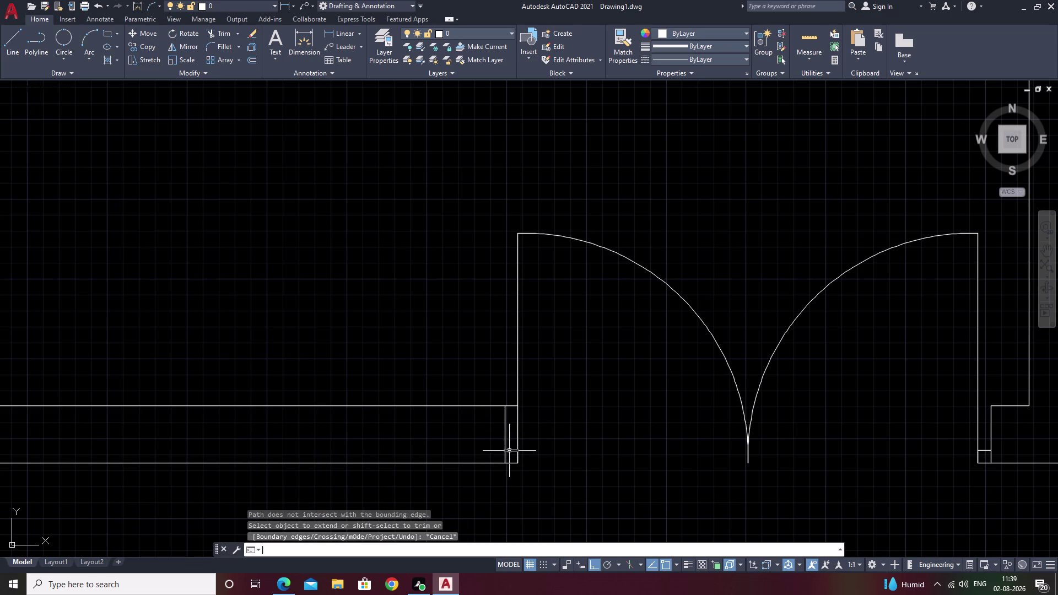
text(r)
key(space)
scroll(up, 3)
drag(487, 333, 488, 391)
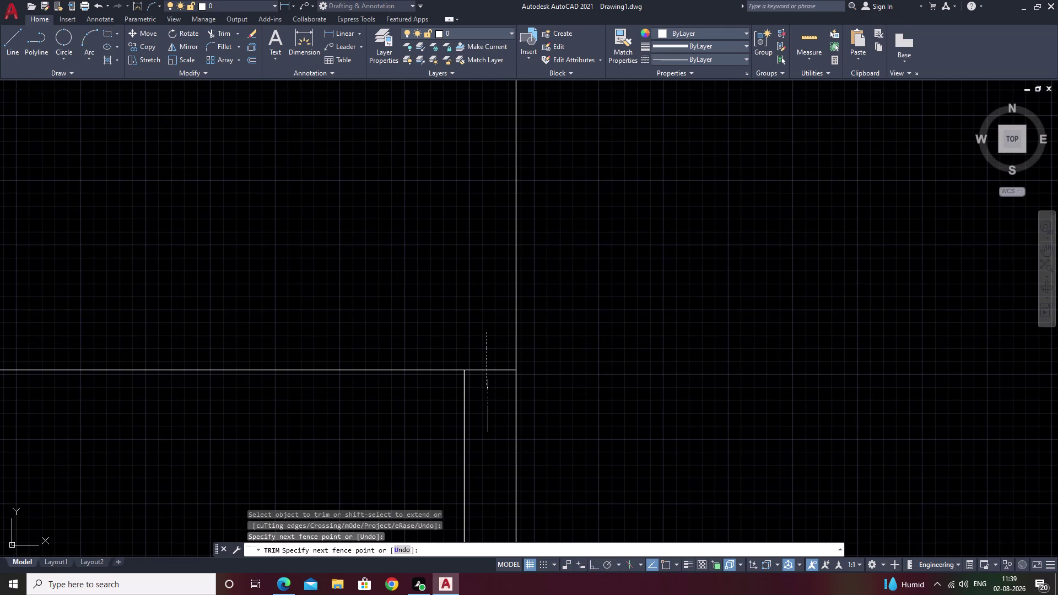
drag(487, 391, 489, 420)
scroll(down, 3)
middle_drag(599, 435, 526, 429)
key(Escape)
scroll(down, 3)
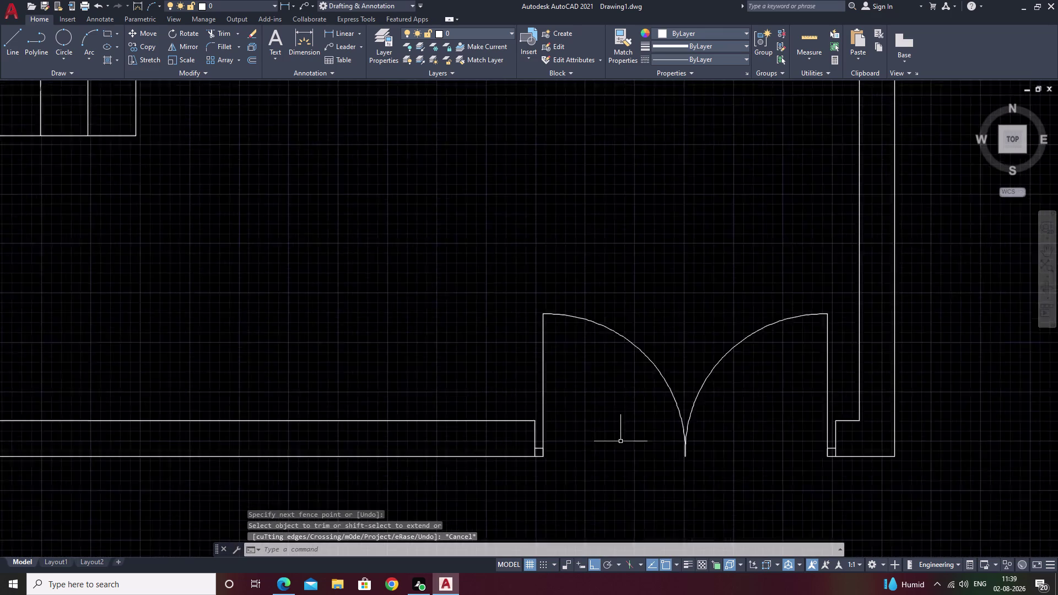
middle_drag(678, 468, 562, 470)
middle_drag(450, 375, 576, 339)
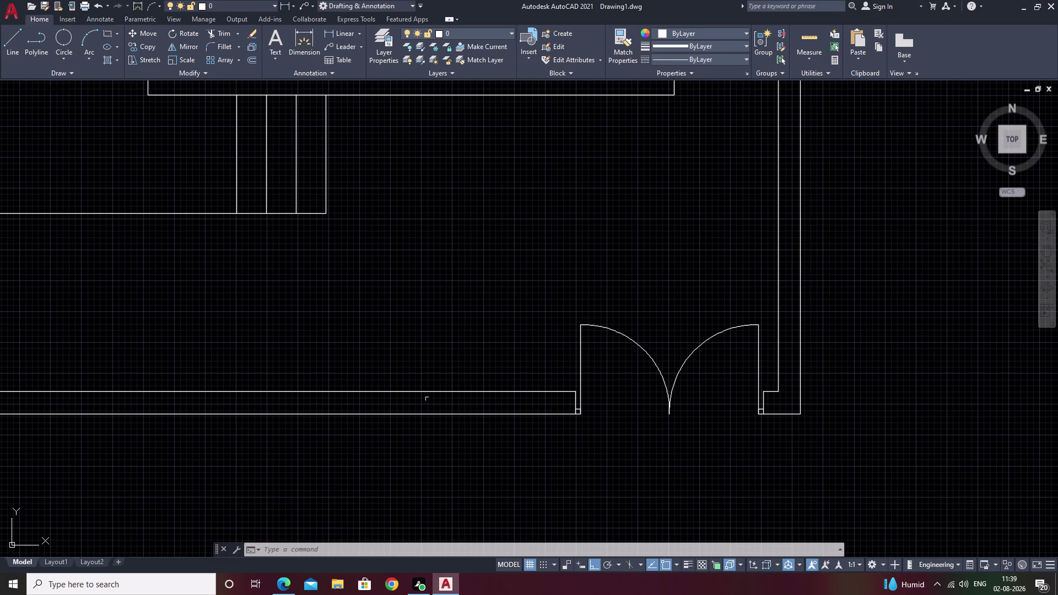
scroll(down, 3)
middle_drag(595, 416, 943, 418)
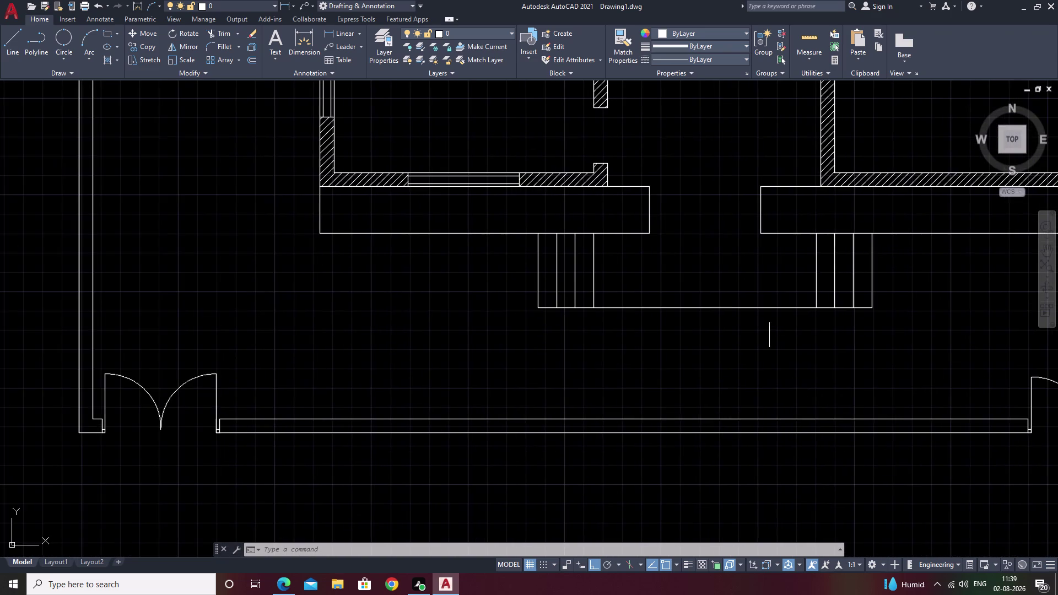
scroll(down, 3)
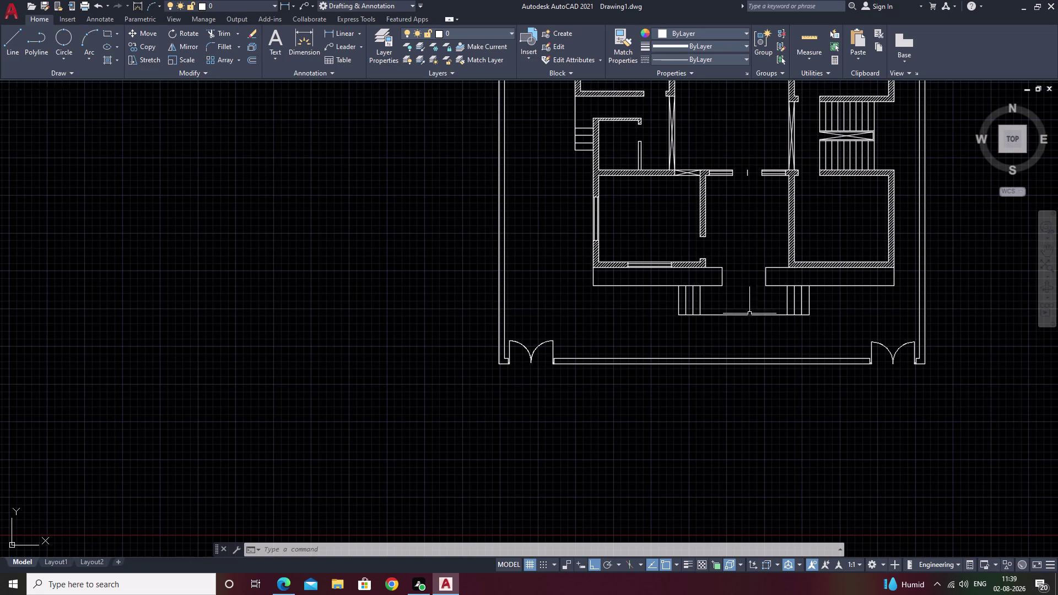
middle_drag(745, 306, 618, 400)
middle_drag(662, 237, 611, 325)
scroll(down, 3)
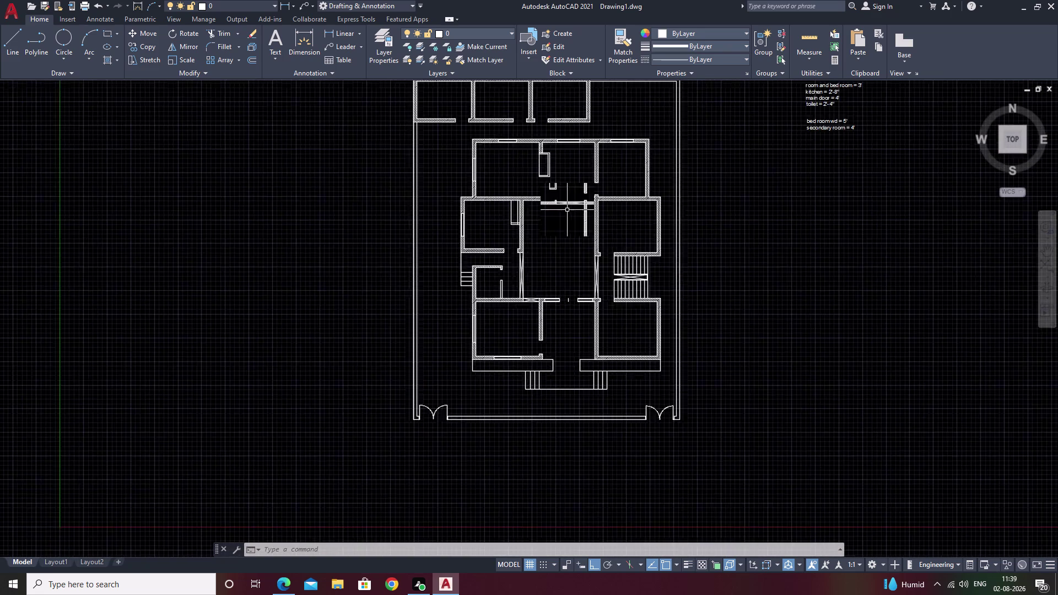
middle_drag(562, 222, 551, 261)
scroll(up, 3)
scroll(down, 3)
middle_drag(565, 310, 609, 265)
middle_drag(605, 394, 693, 378)
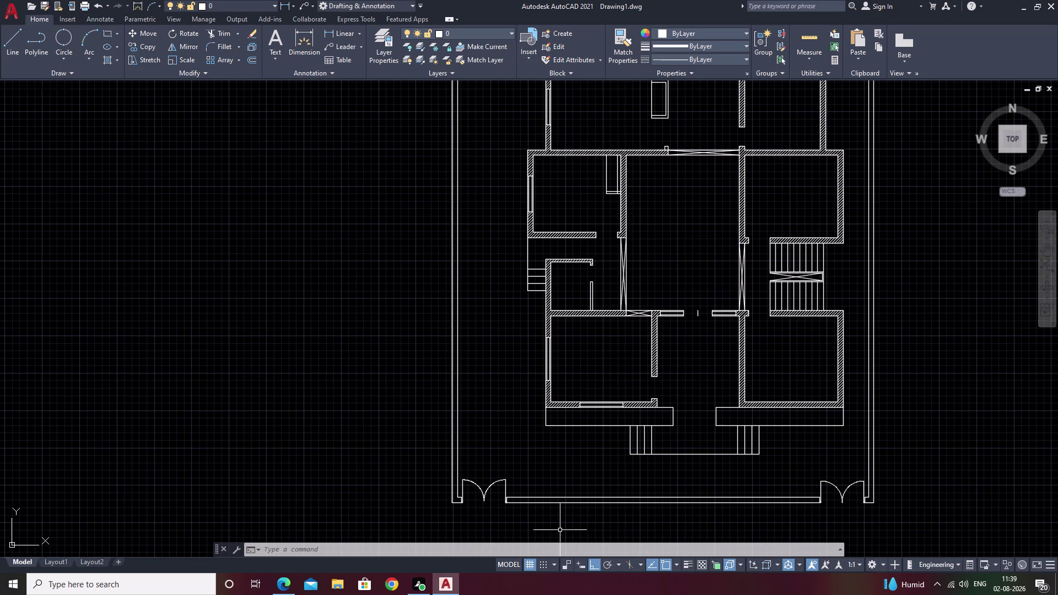
scroll(up, 3)
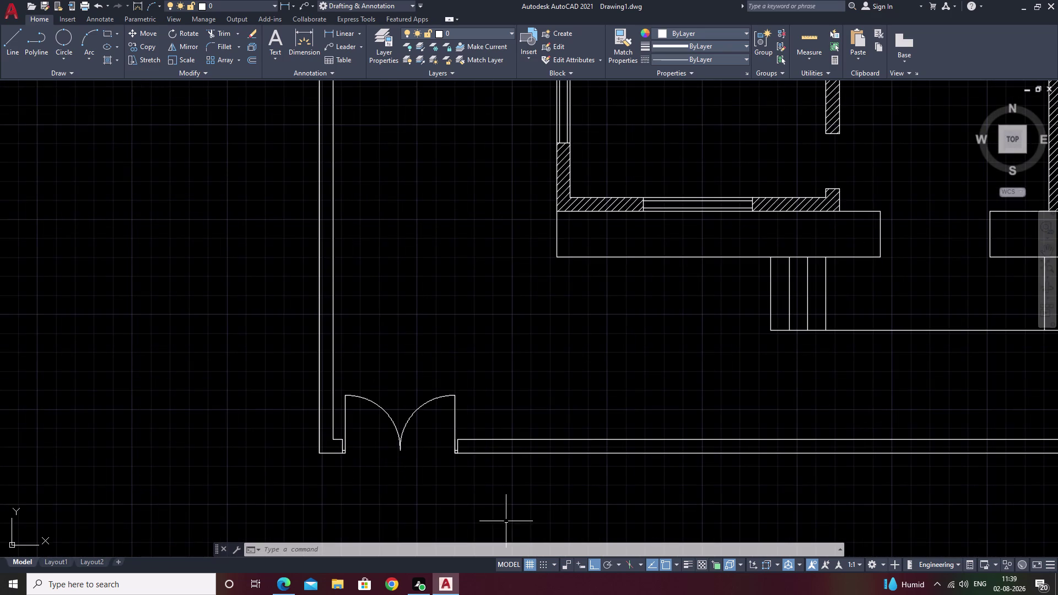
middle_drag(496, 513, 502, 465)
scroll(up, 3)
scroll(up, 3)
middle_drag(472, 416, 597, 425)
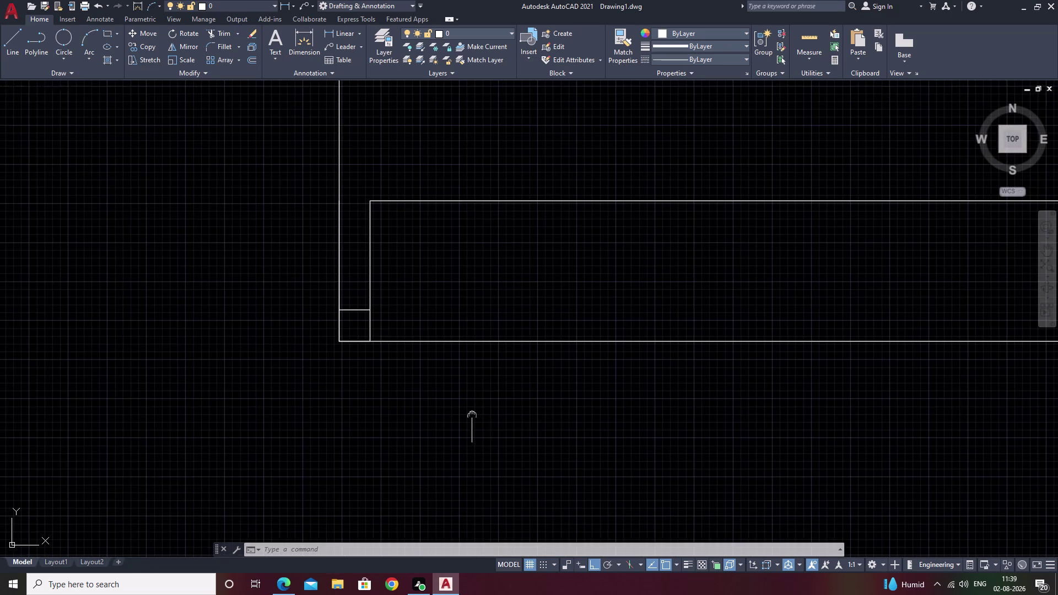
middle_drag(597, 426, 695, 432)
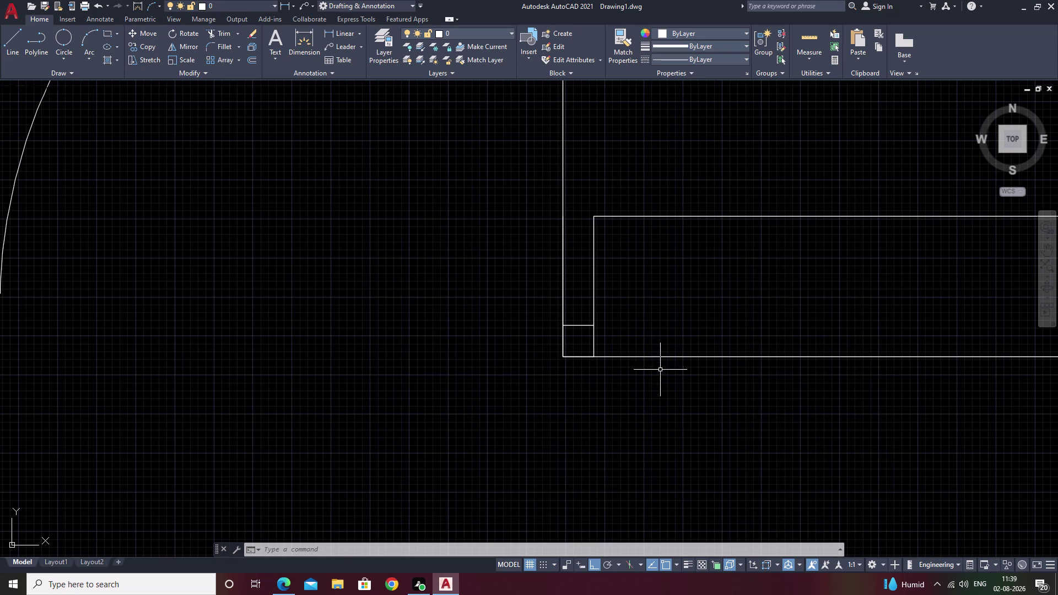
middle_drag(739, 456, 672, 458)
text(o)
Offset the vertical wall end line 6" into the wall.
key(space)
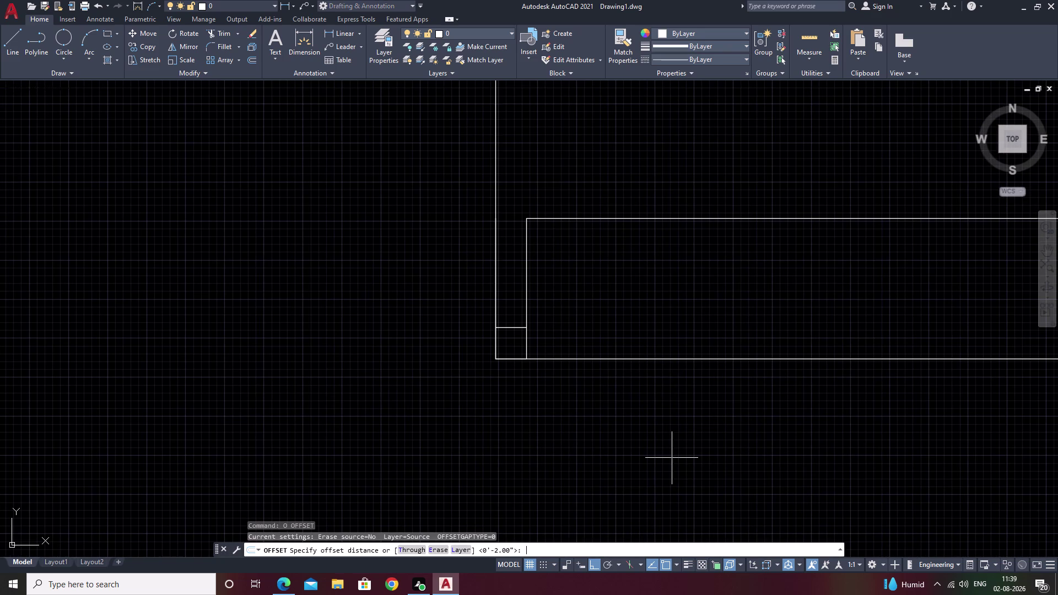
text(6)
key(space)
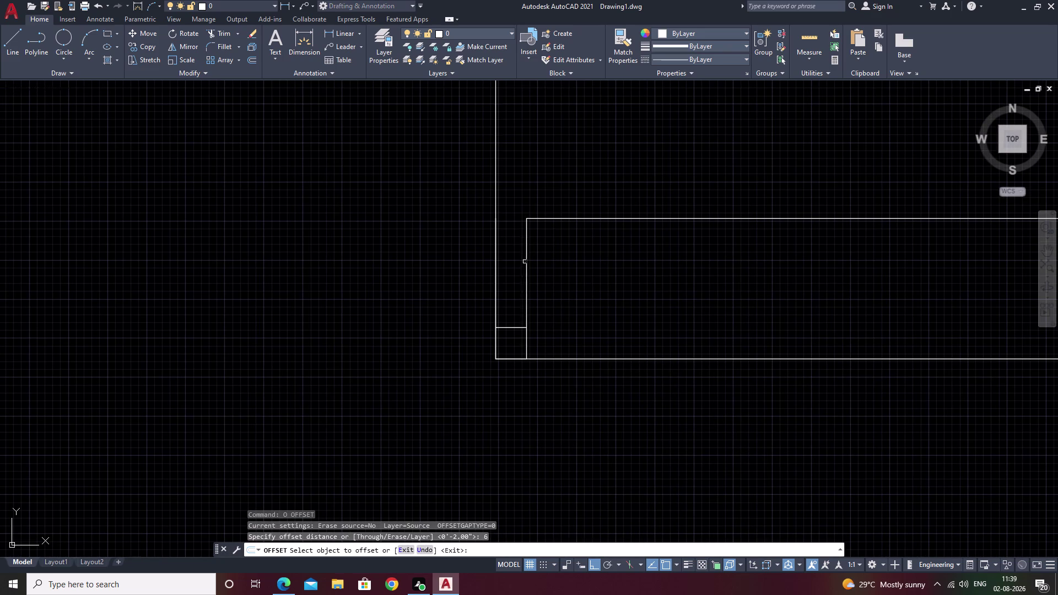
click(526, 262)
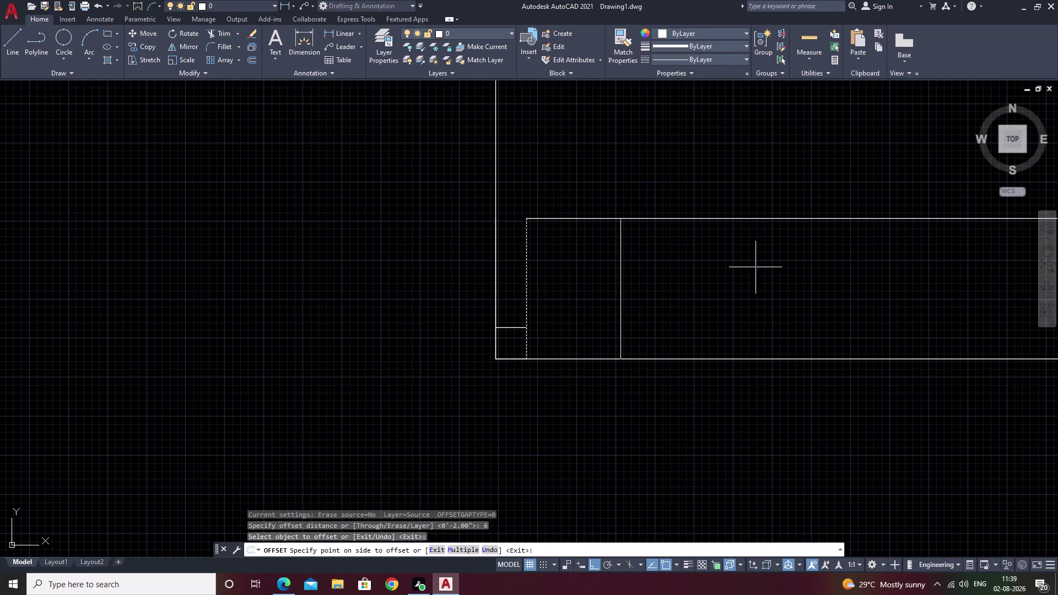
click(774, 268)
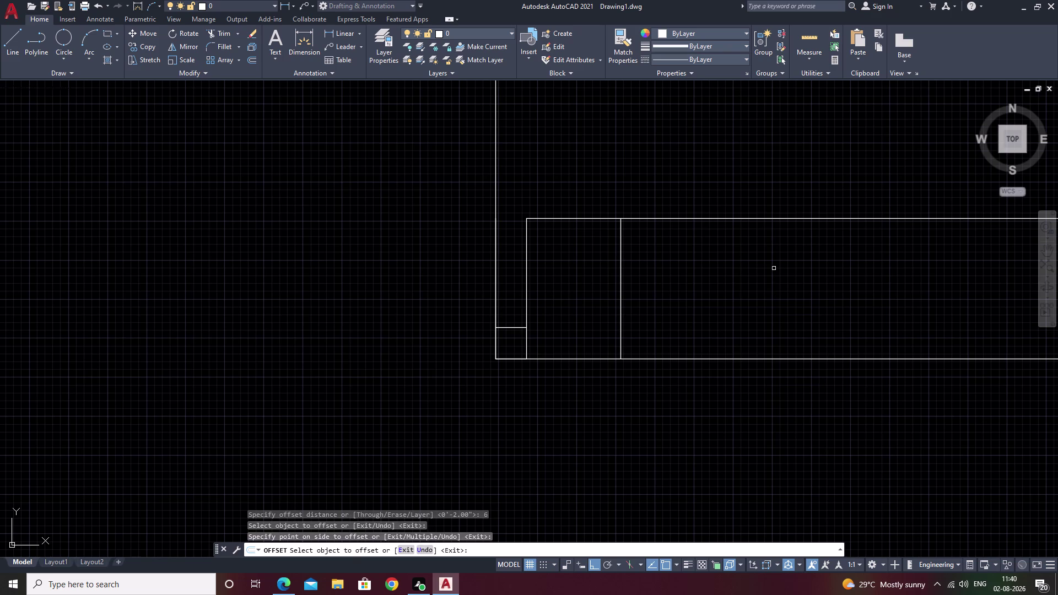
middle_drag(764, 295, 538, 376)
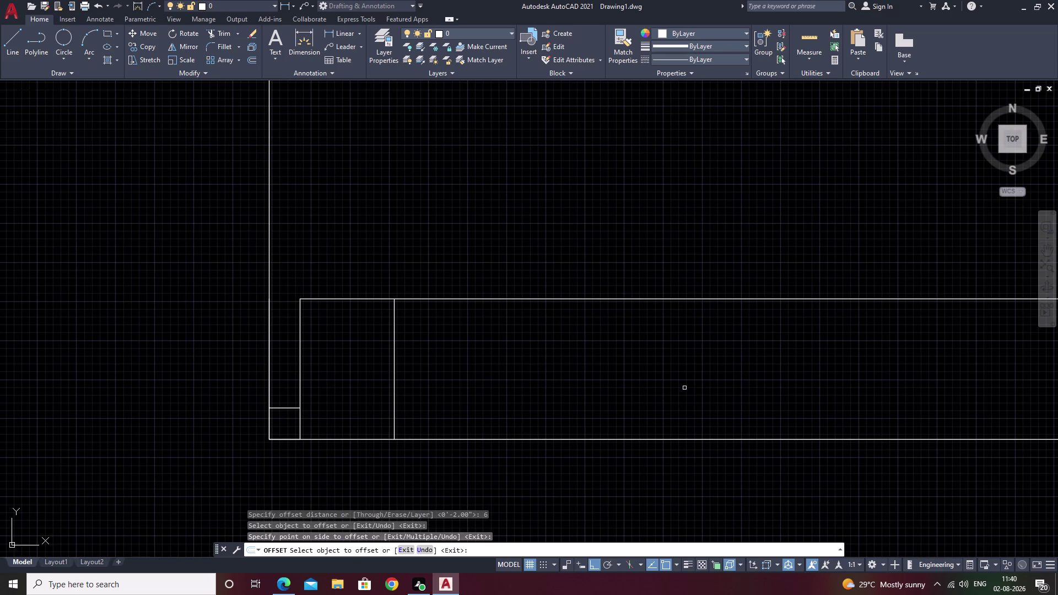
key(space)
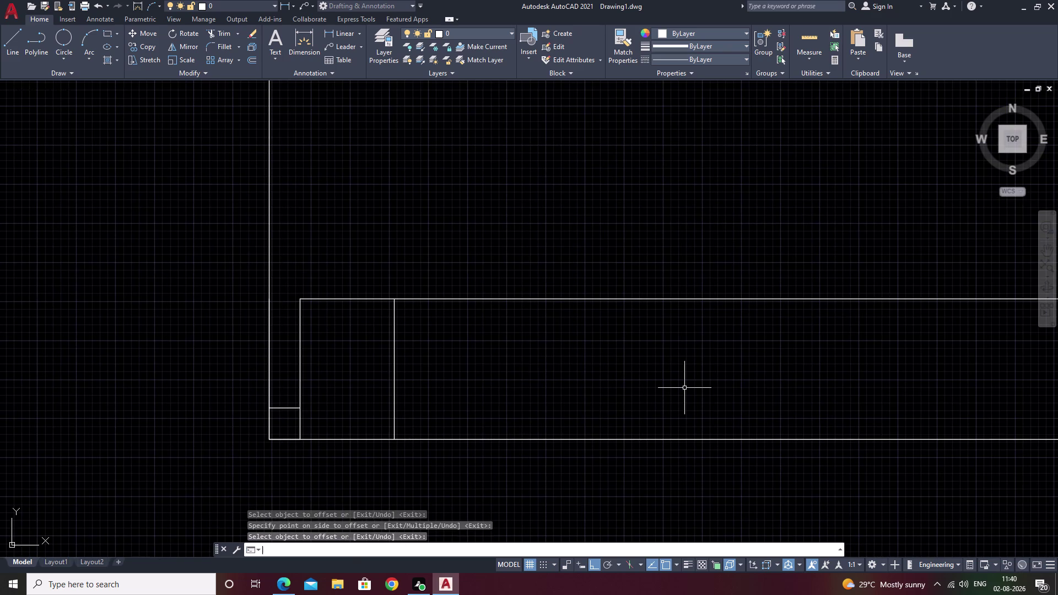
Offset the new vertical line 2' further along the wall.
key(space)
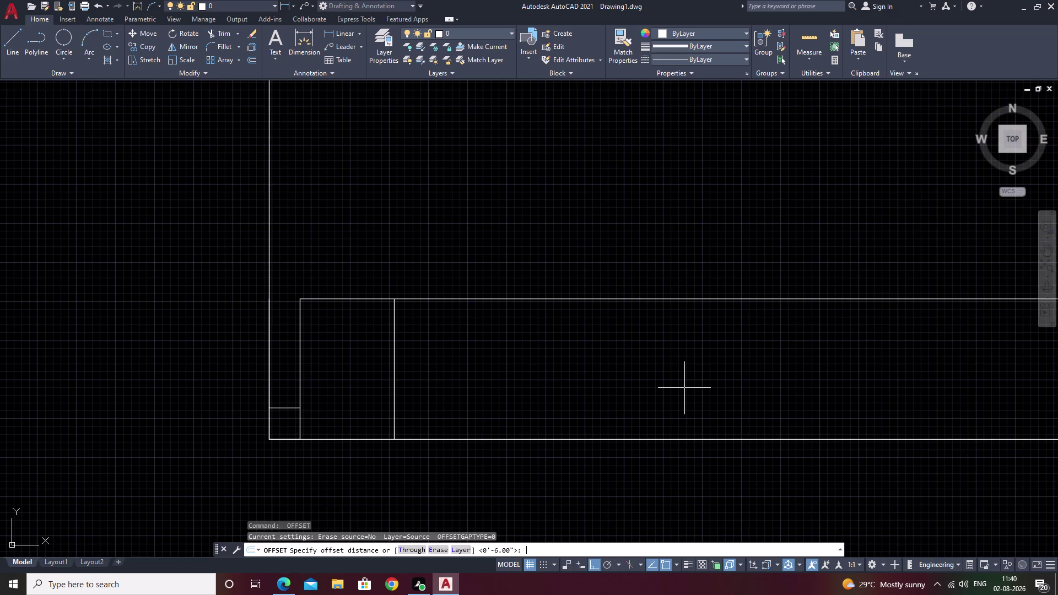
text(2)
text(')
key(space)
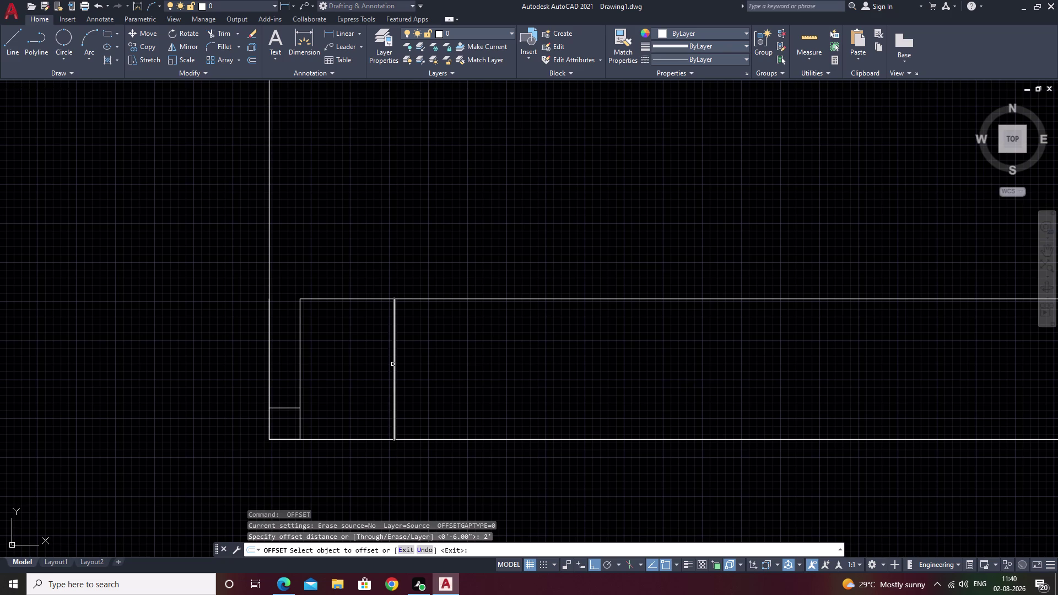
click(393, 364)
click(695, 374)
scroll(down, 3)
middle_drag(682, 381, 601, 388)
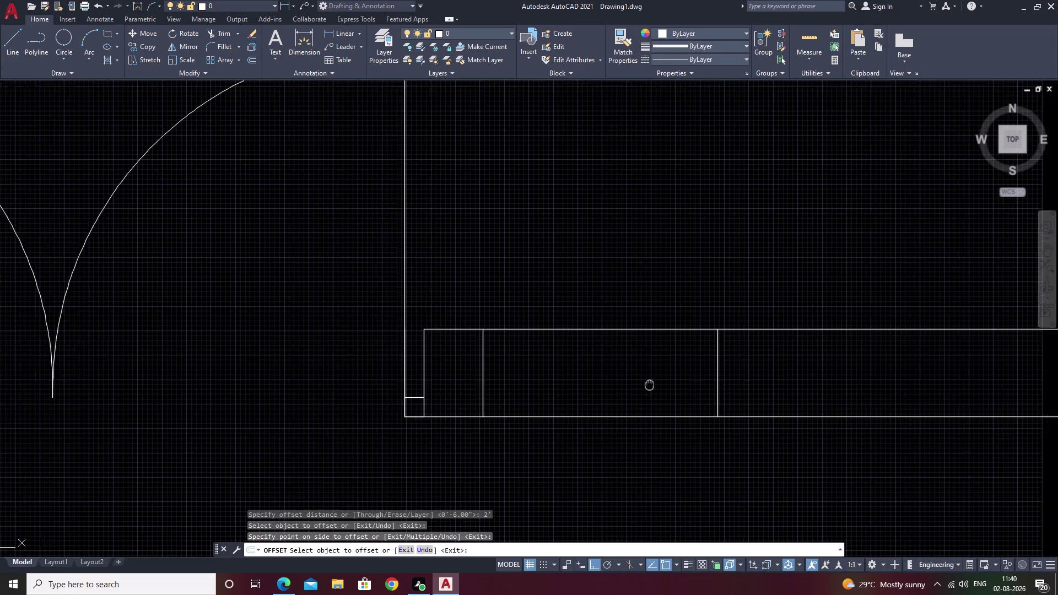
middle_drag(601, 388, 495, 410)
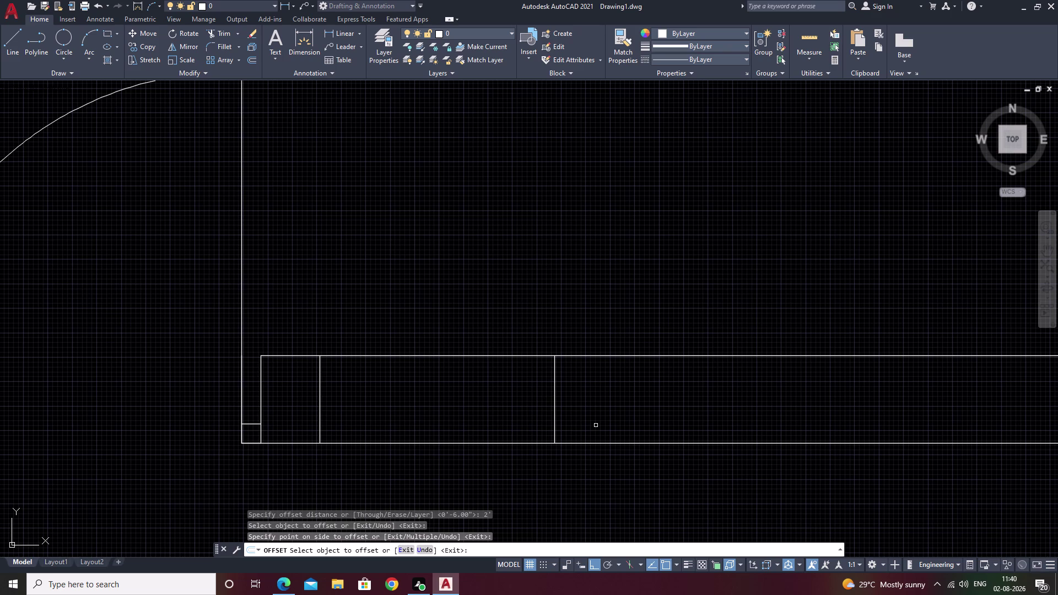
key(Escape)
Start a line at the base of the right opening line.
text(l)
key(space)
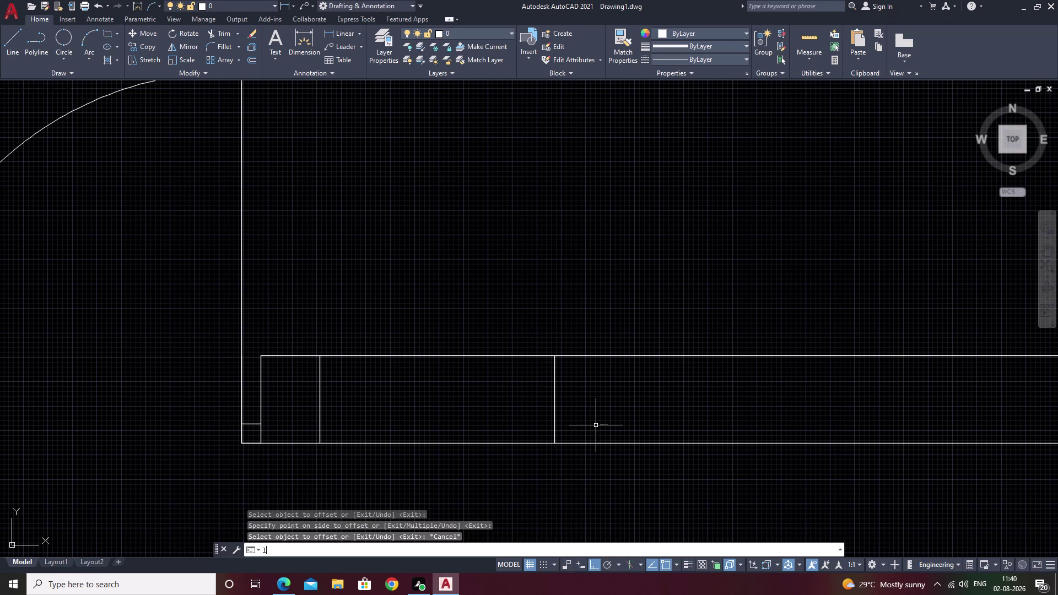
click(557, 443)
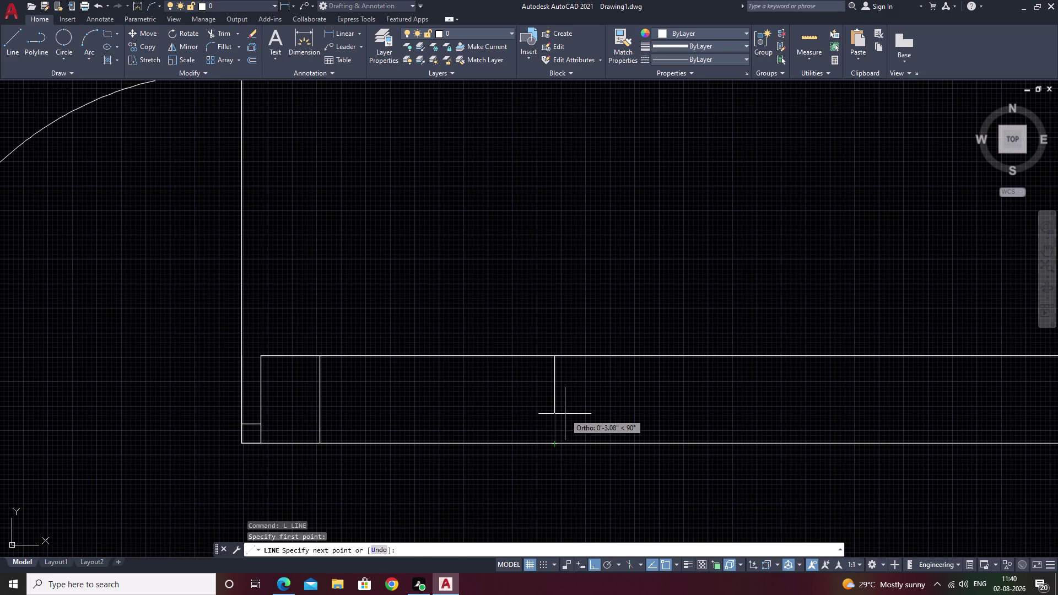
Draw the 2-inch jamb return lines up, across and back down.
text(2)
key(space)
text(2)
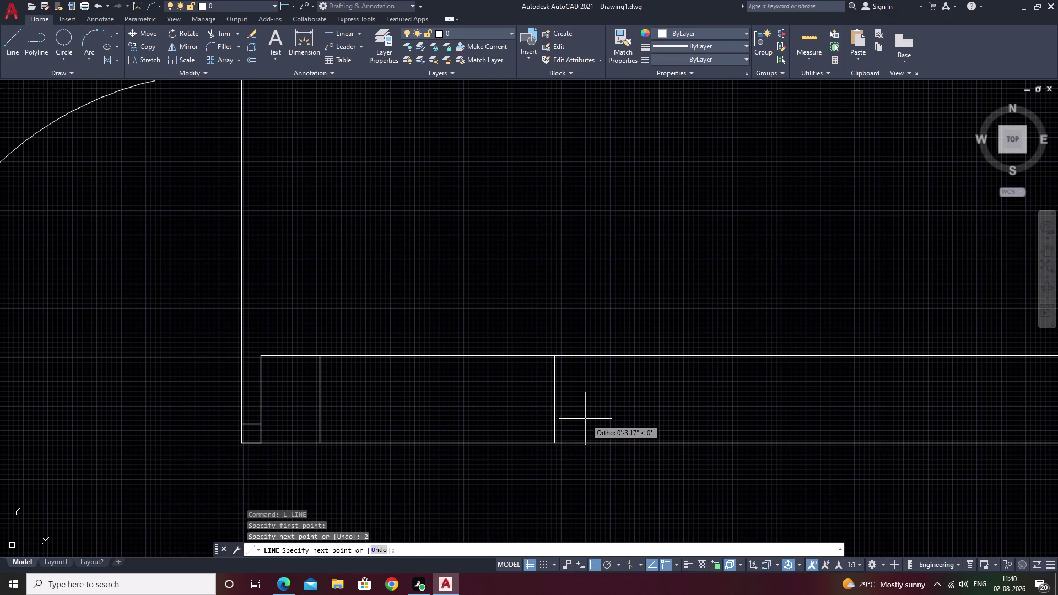
key(space)
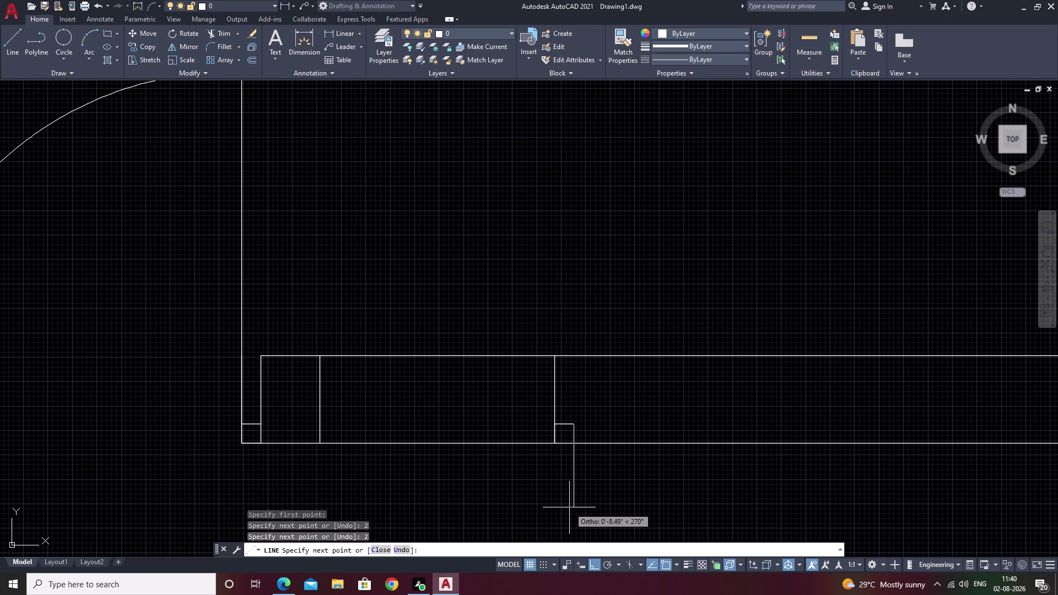
text(2)
key(space)
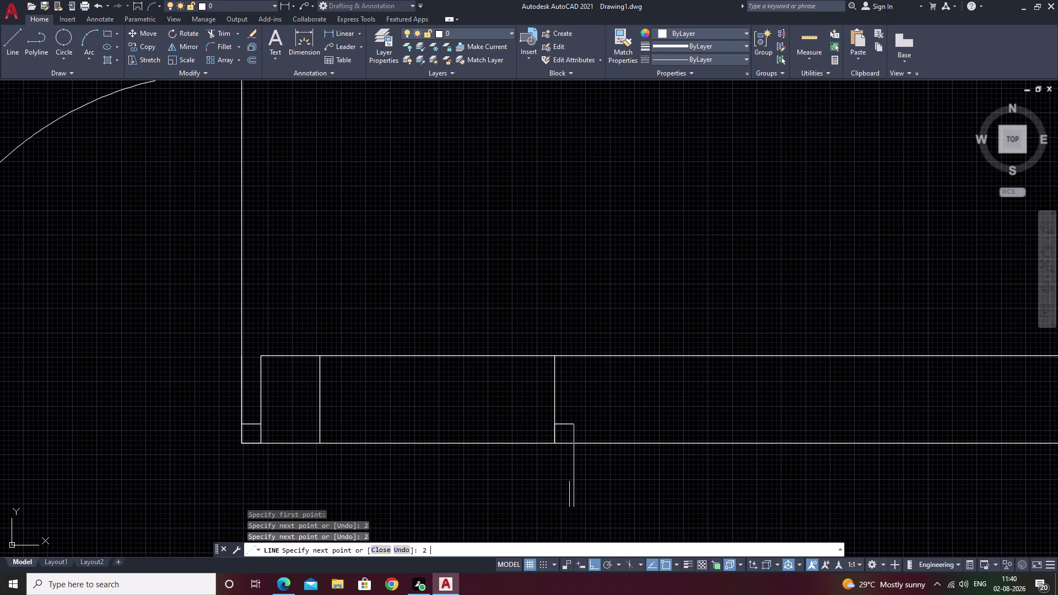
key(Escape)
Extend the short jamb line up to the top of the wall.
text(e)
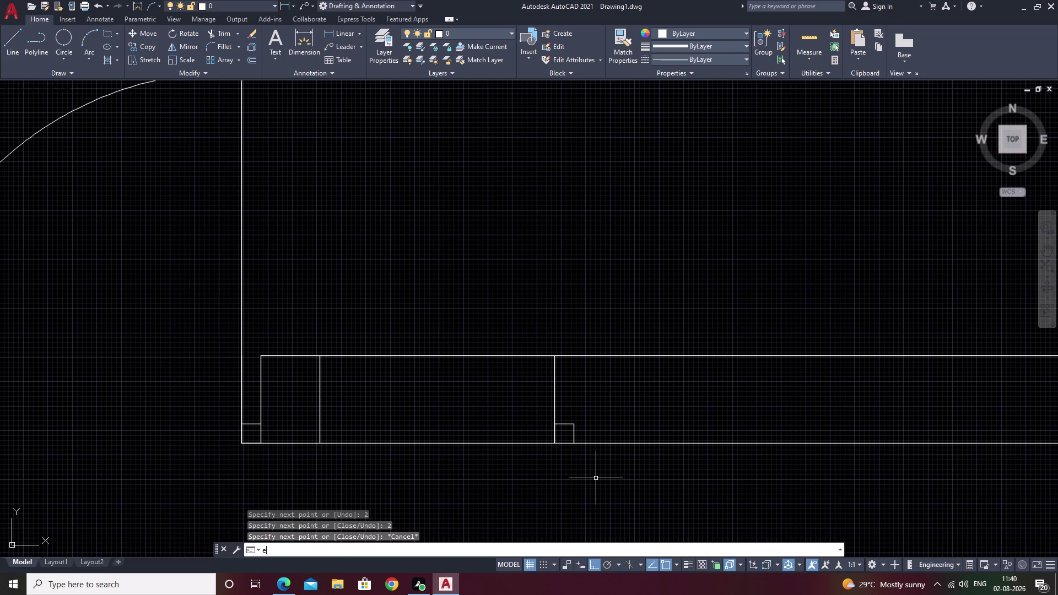
text(x)
key(space)
click(573, 432)
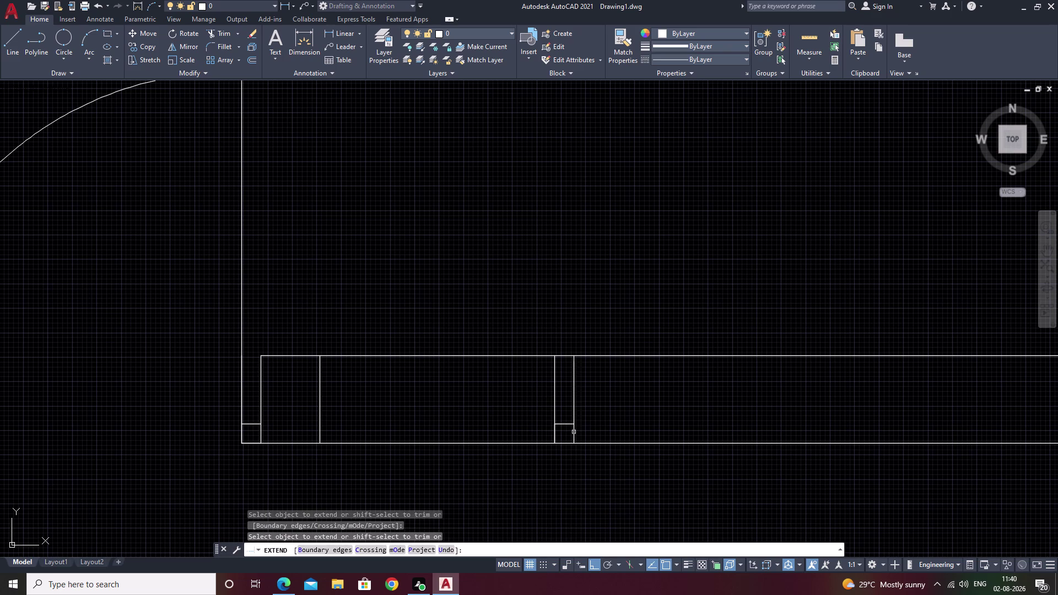
key(Escape)
Trim away the compound wall between the opening lines, undoing a wrong trim.
text(tr)
key(space)
scroll(up, 3)
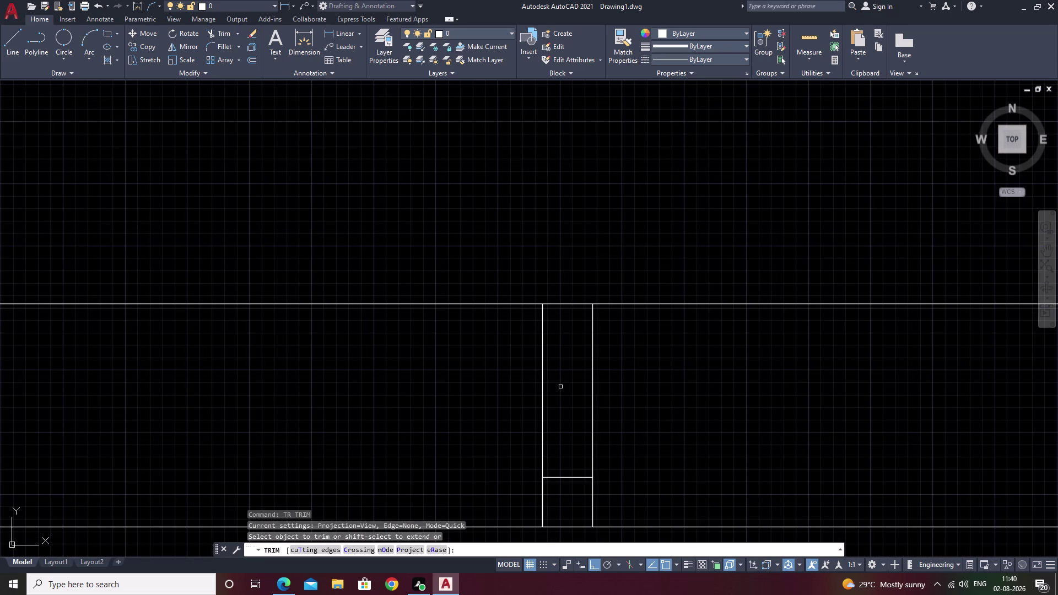
drag(593, 255, 576, 361)
scroll(down, 3)
middle_drag(641, 424, 740, 376)
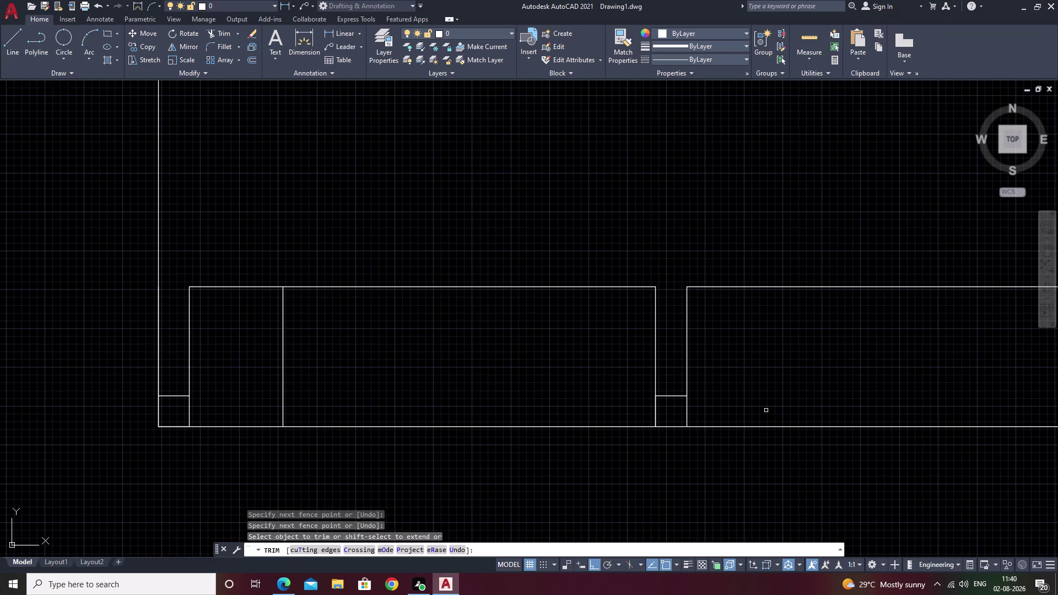
key(ctrl+z)
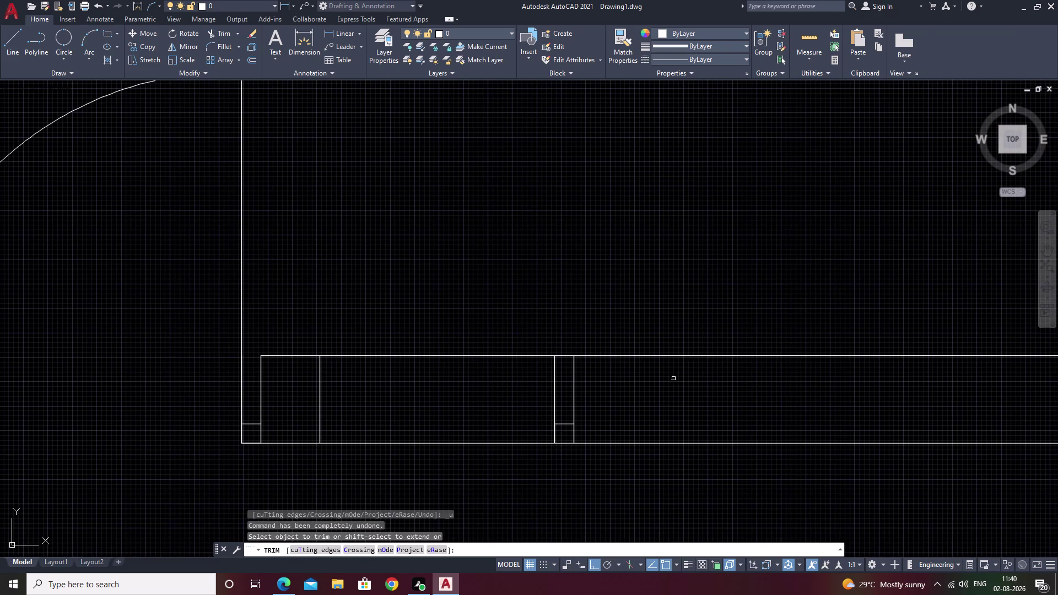
drag(558, 344, 450, 377)
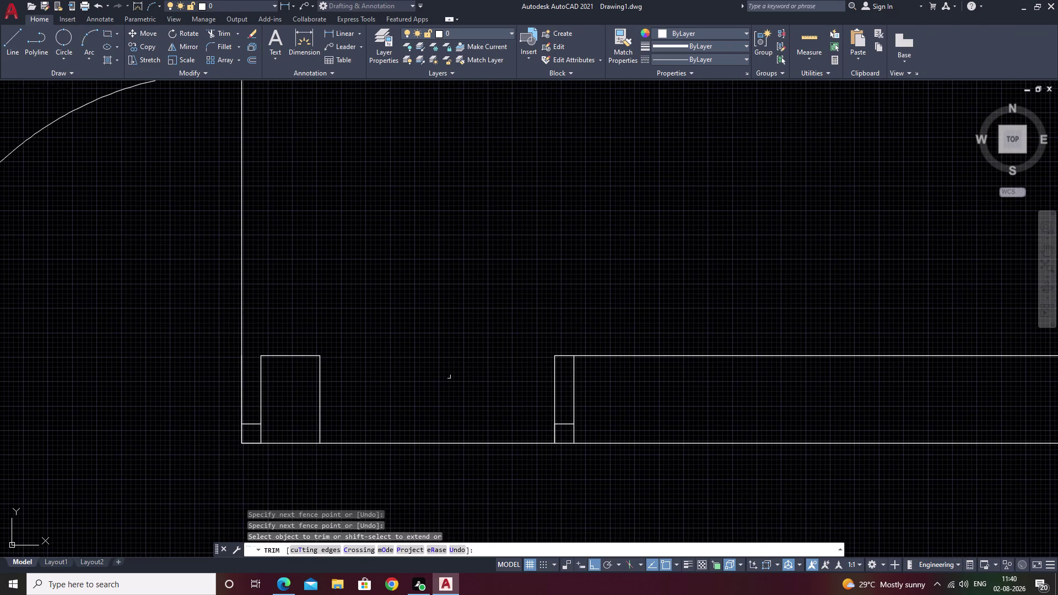
scroll(down, 3)
scroll(up, 3)
scroll(up, 3)
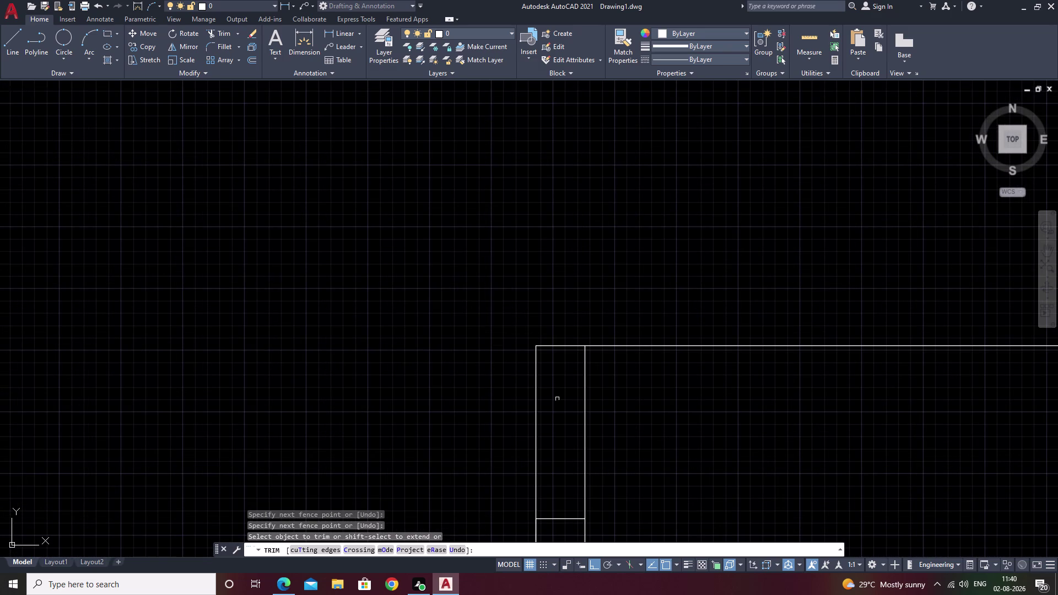
scroll(up, 3)
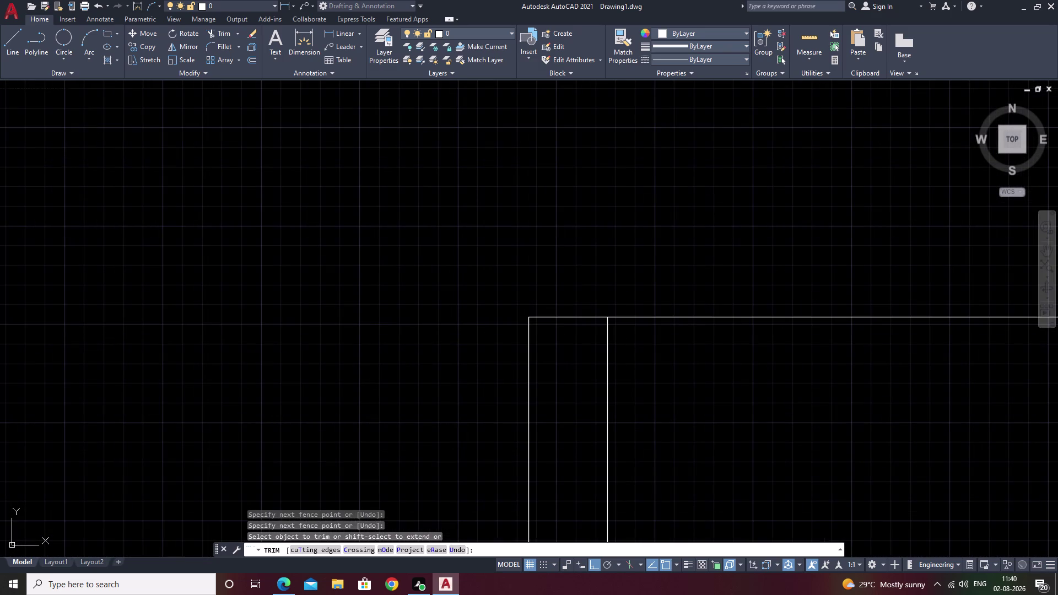
Trim the leftover jamb stub and the stray wall segment.
drag(551, 375, 482, 407)
drag(560, 285, 550, 380)
scroll(down, 3)
middle_drag(541, 345, 562, 292)
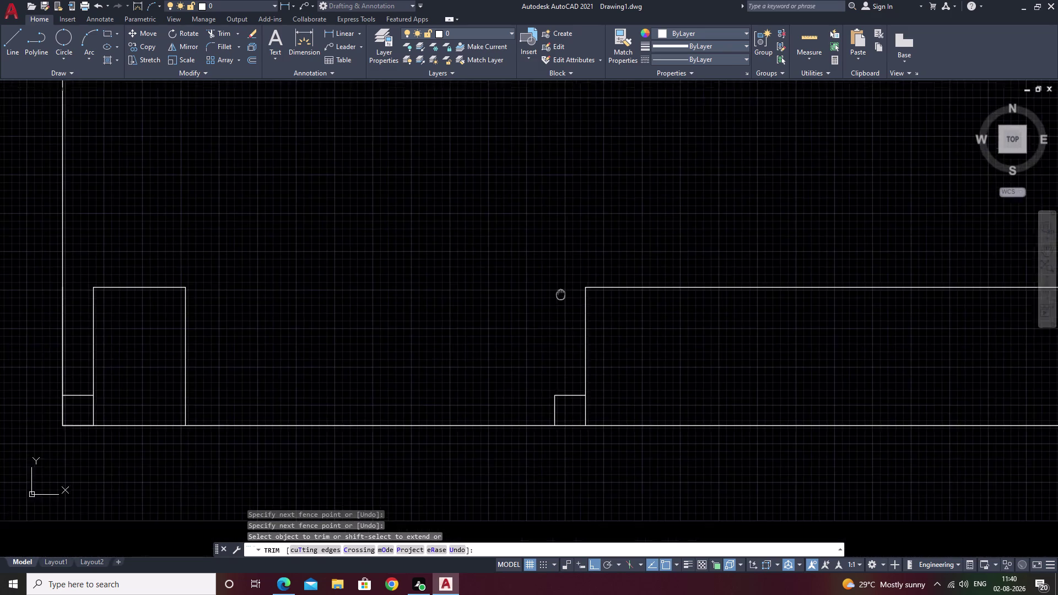
middle_drag(562, 292, 598, 267)
key(Escape)
middle_drag(438, 330, 501, 291)
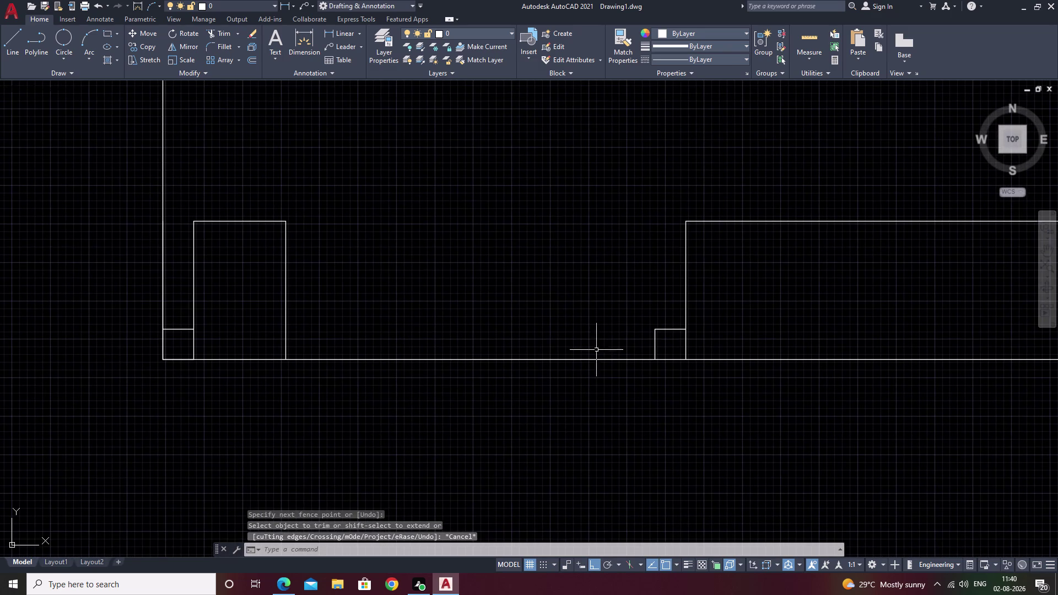
Draw a 2' vertical door leaf line up from the right jamb corner.
text(l)
key(space)
click(652, 330)
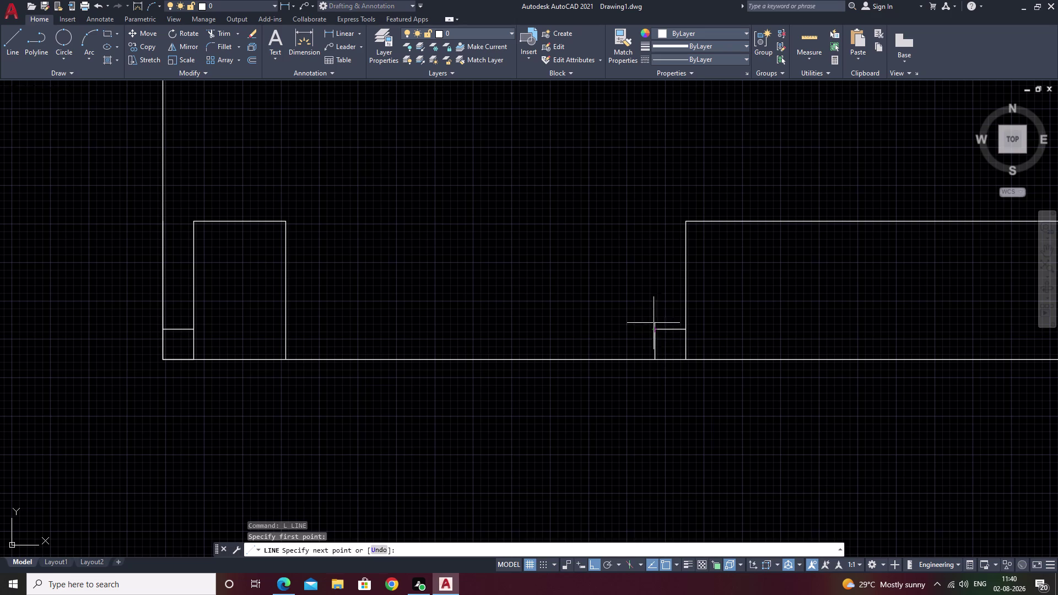
key(3)
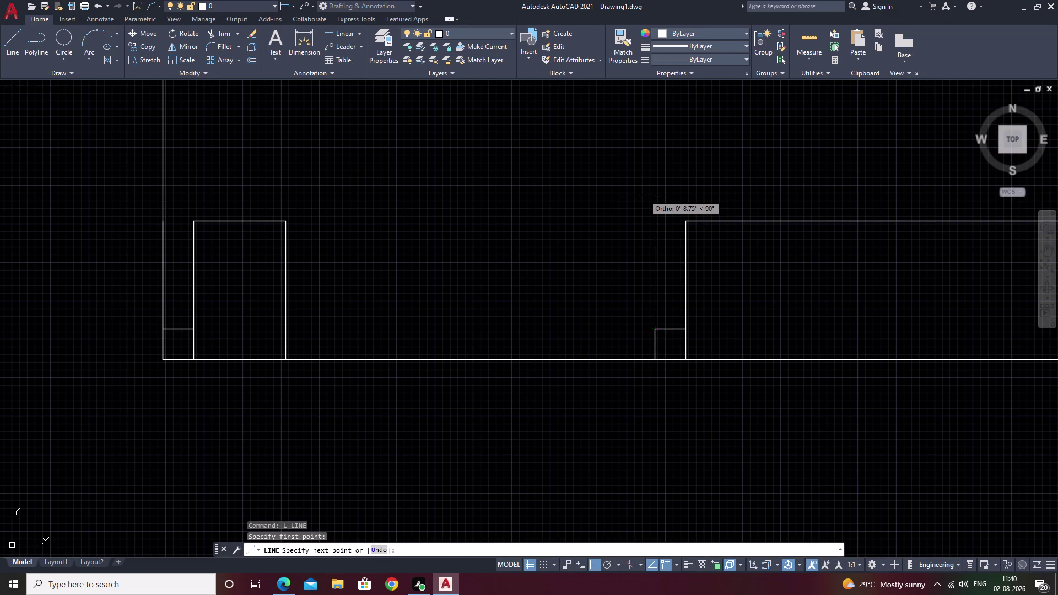
key(BackSpace)
text(2')
key(space)
scroll(down, 3)
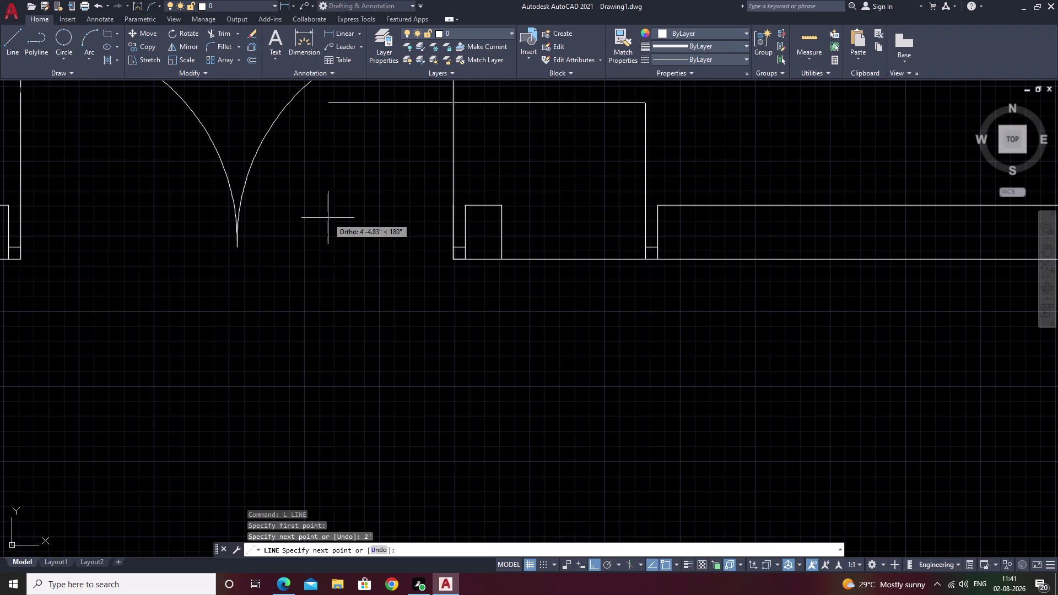
key(Escape)
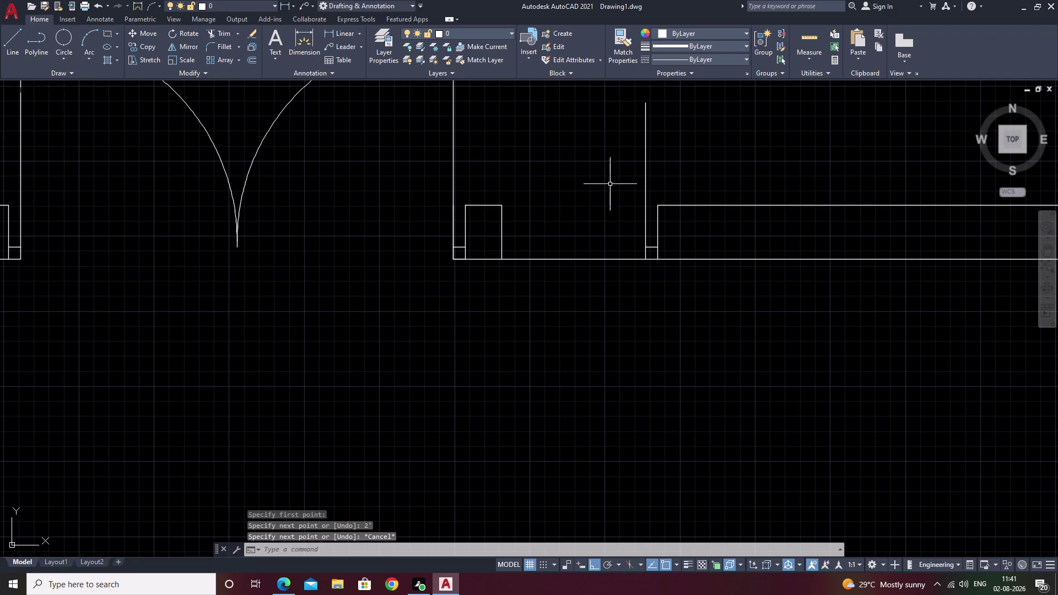
Offset a 2-inch parallel copy beside the door leaf line.
text(o)
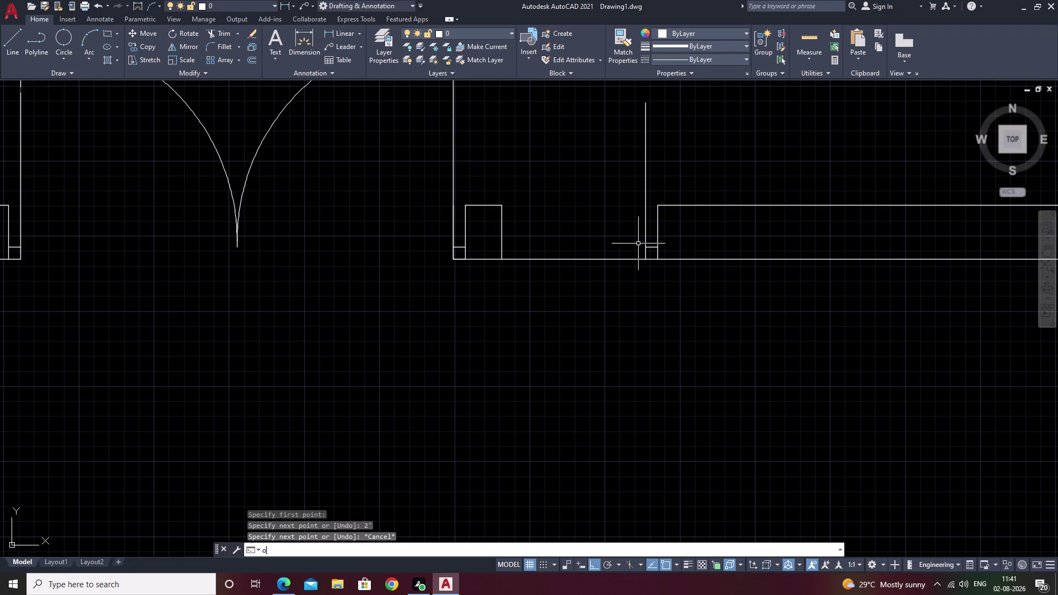
key(space)
text(2)
key(space)
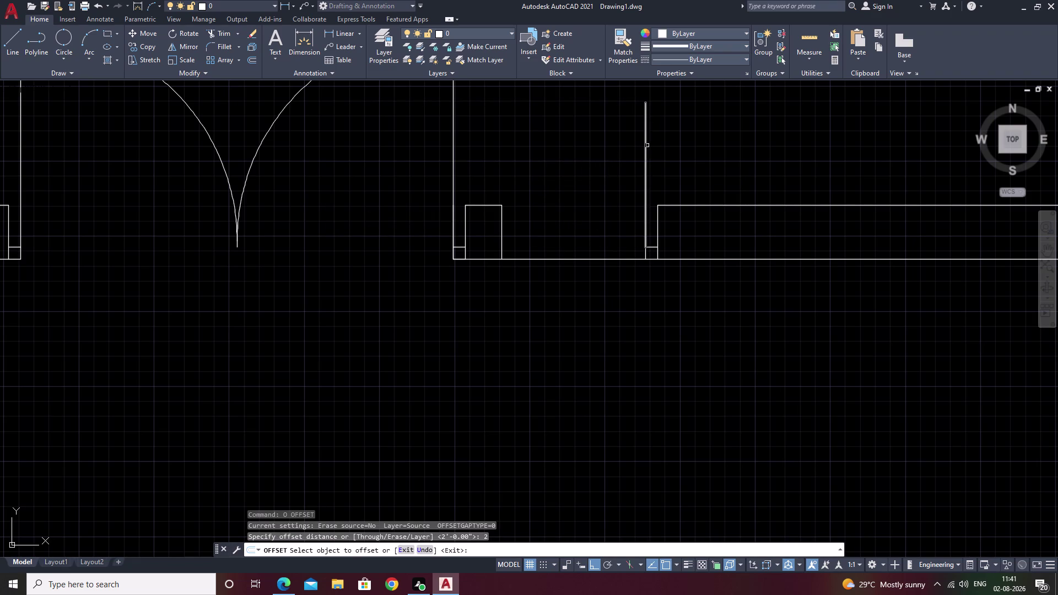
click(647, 145)
double_click(604, 147)
key(Escape)
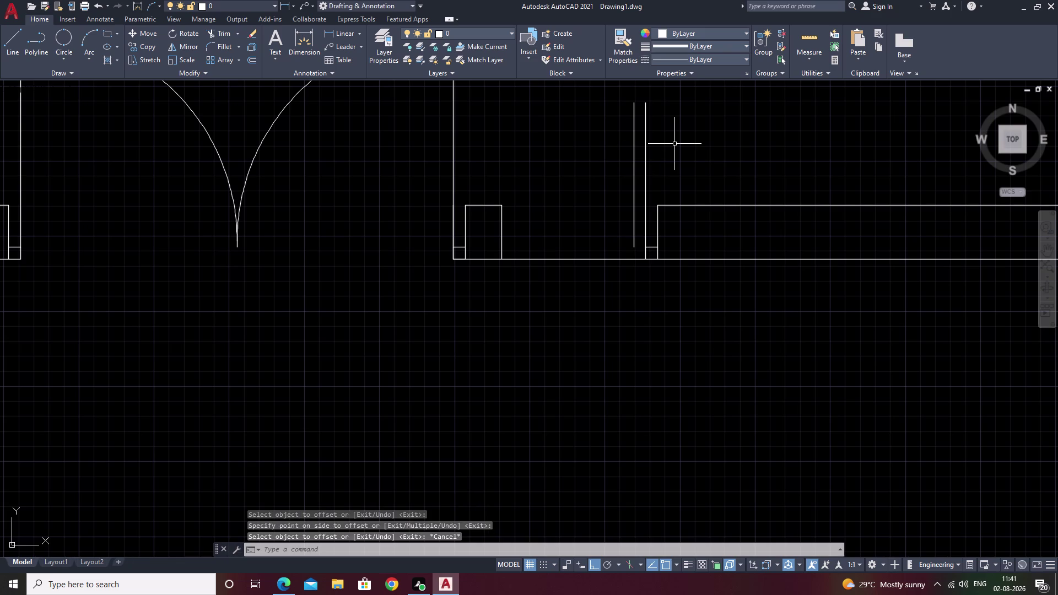
Draw a 3-point swing arc from the leaf top to the wall line, then erase the leftover line.
click(83, 35)
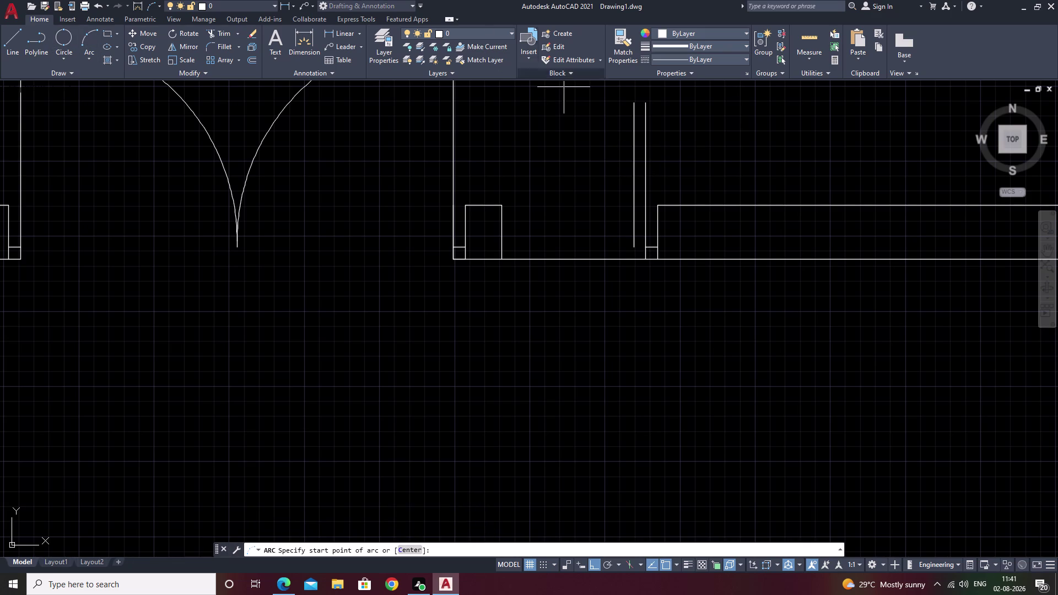
click(645, 103)
click(633, 102)
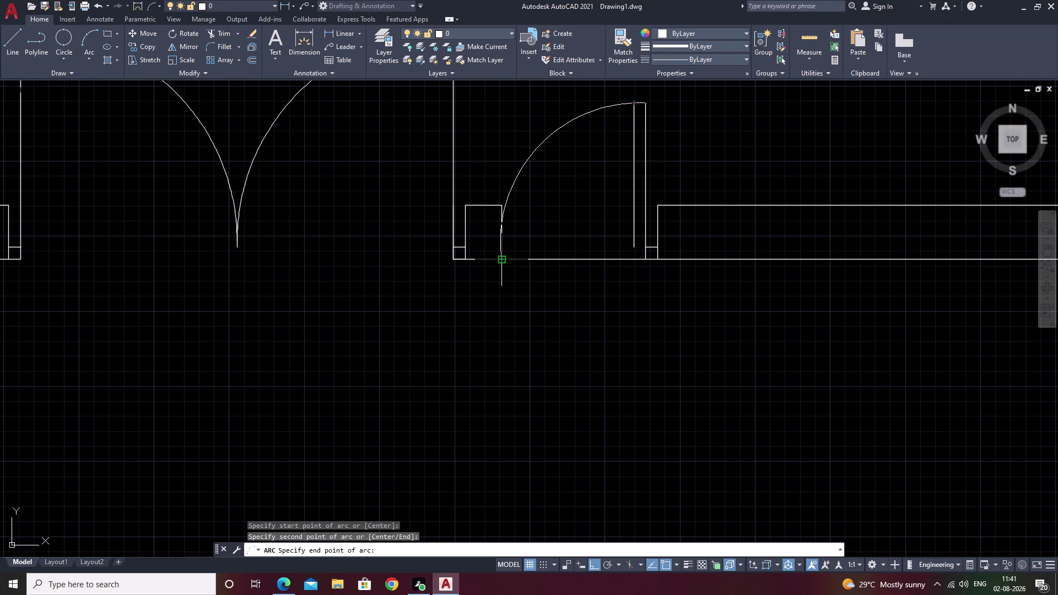
middle_drag(505, 257, 438, 256)
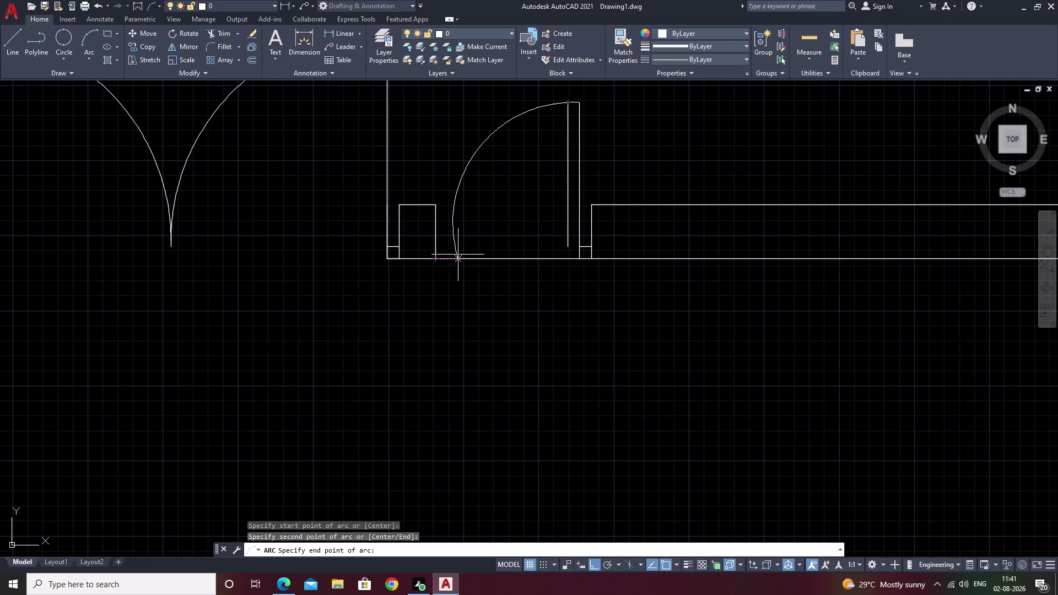
click(435, 257)
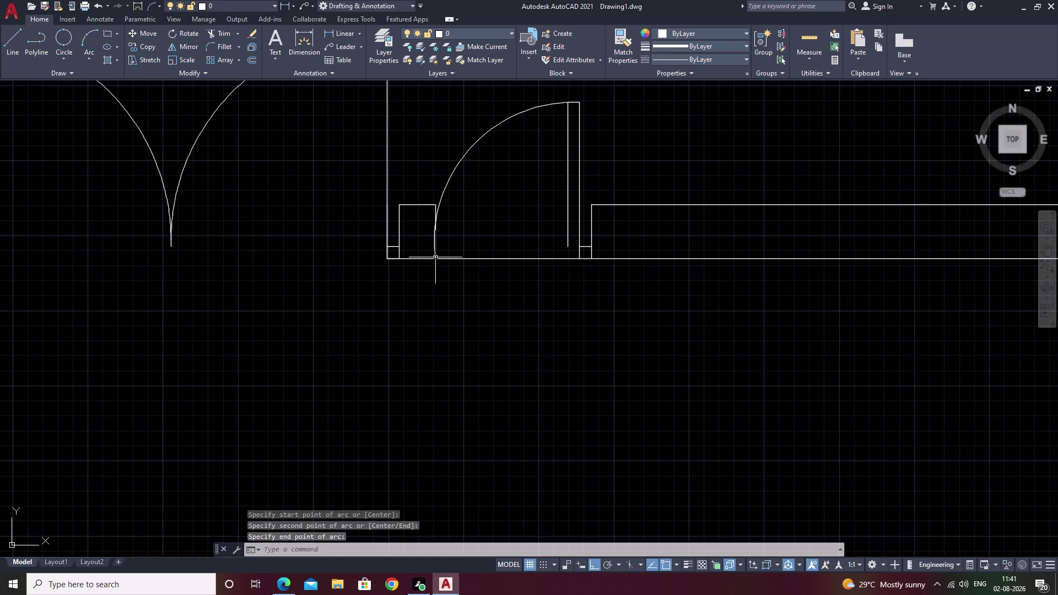
key(Escape)
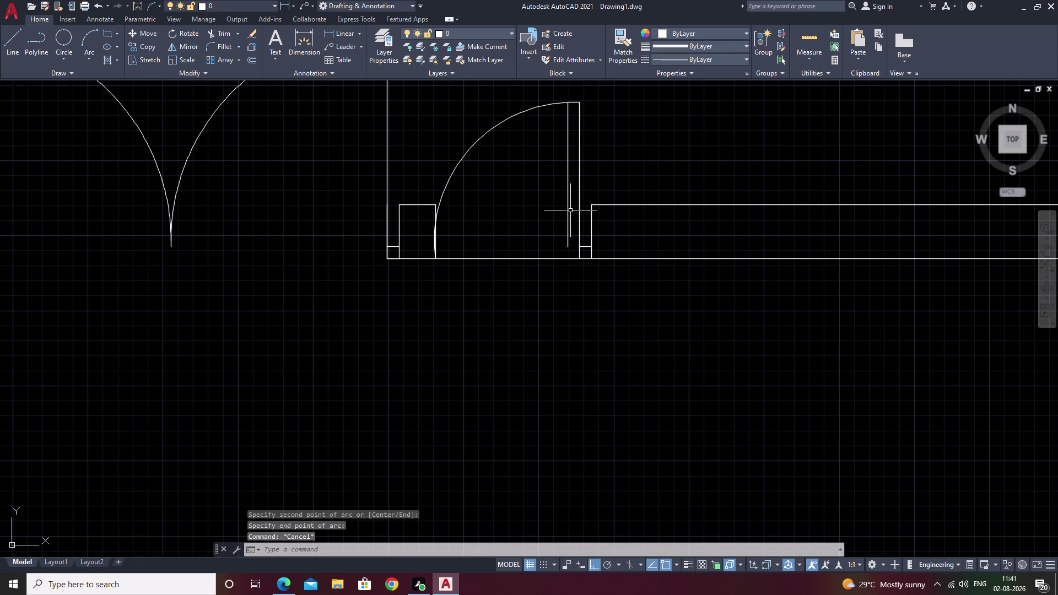
click(567, 213)
text(e)
key(space)
scroll(down, 3)
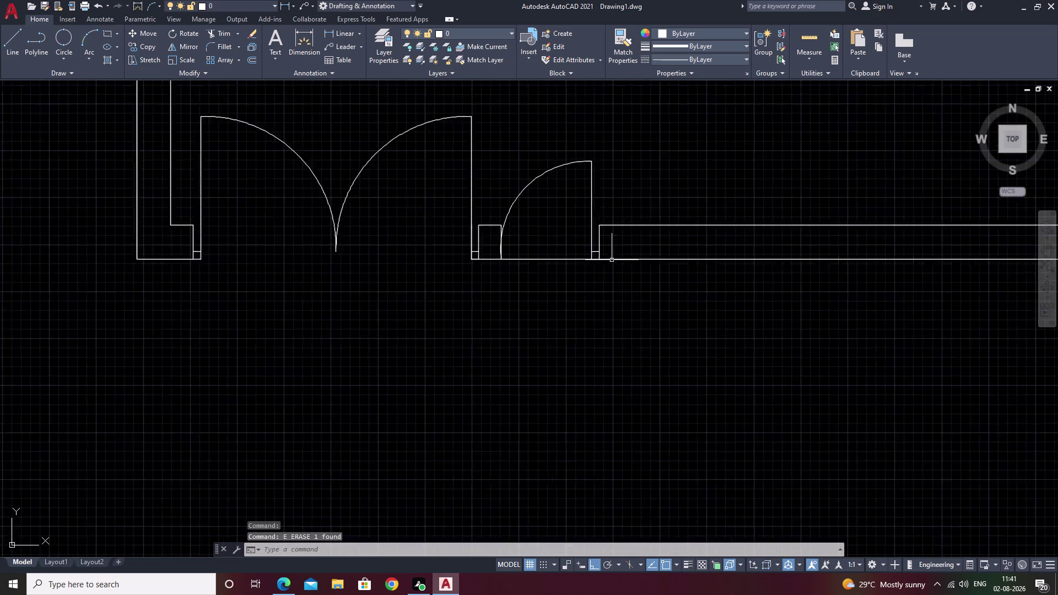
middle_drag(605, 288, 562, 334)
scroll(up, 3)
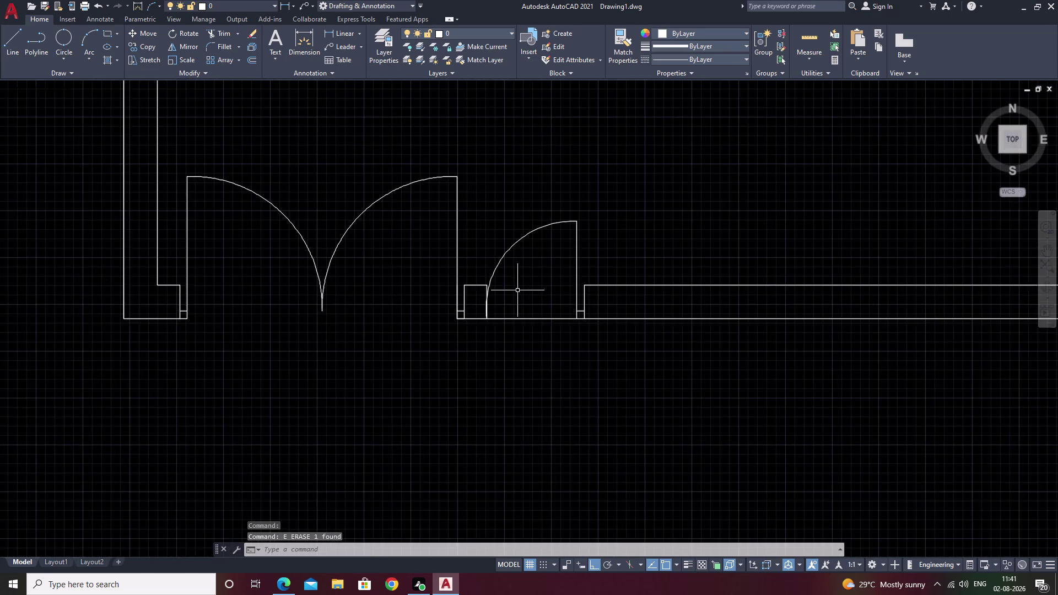
middle_drag(493, 293, 579, 291)
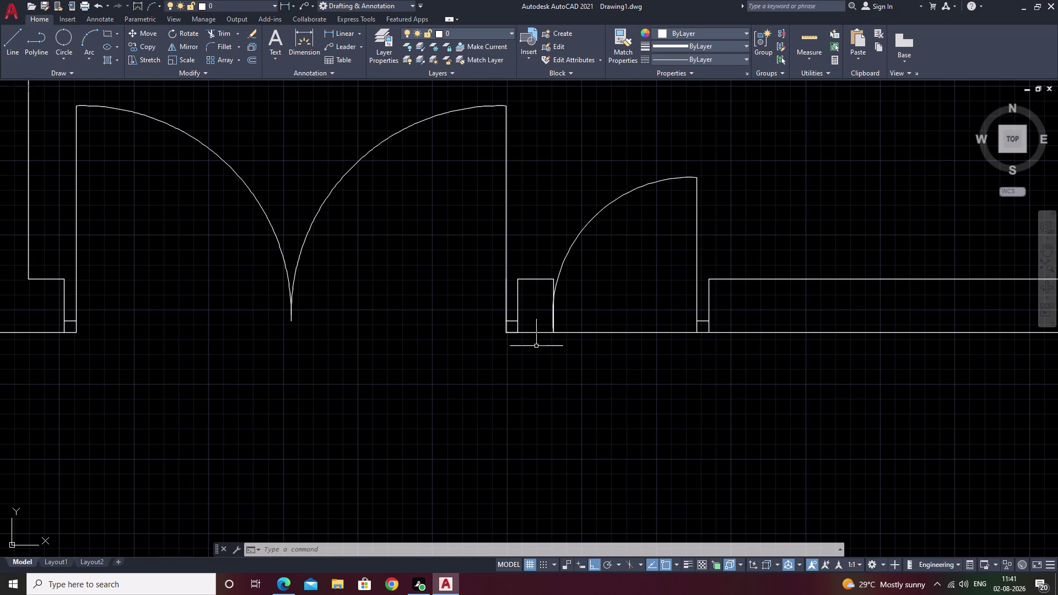
text(tr)
key(space)
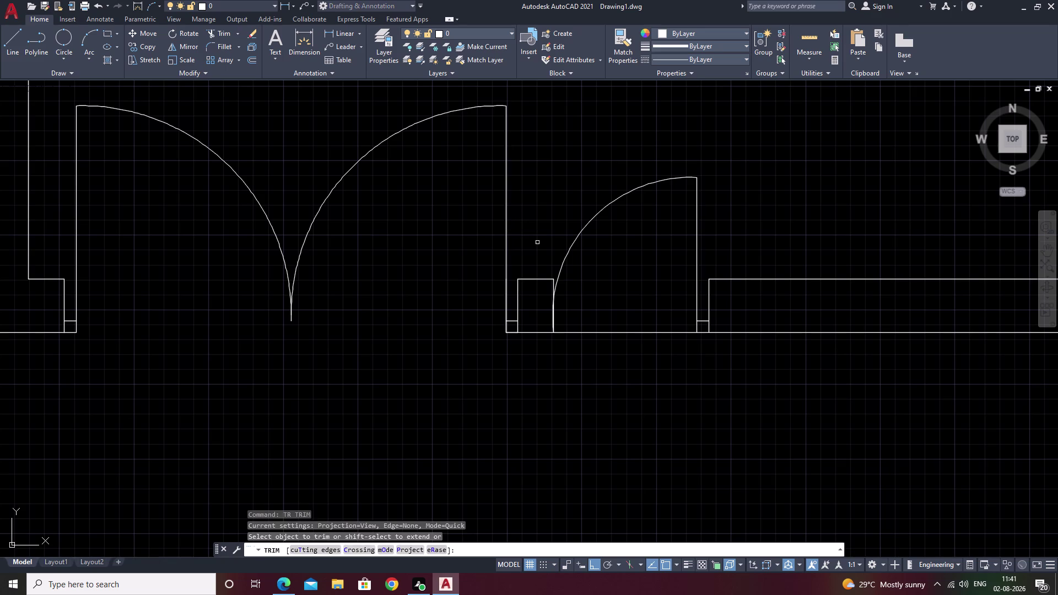
drag(542, 248, 537, 294)
scroll(up, 3)
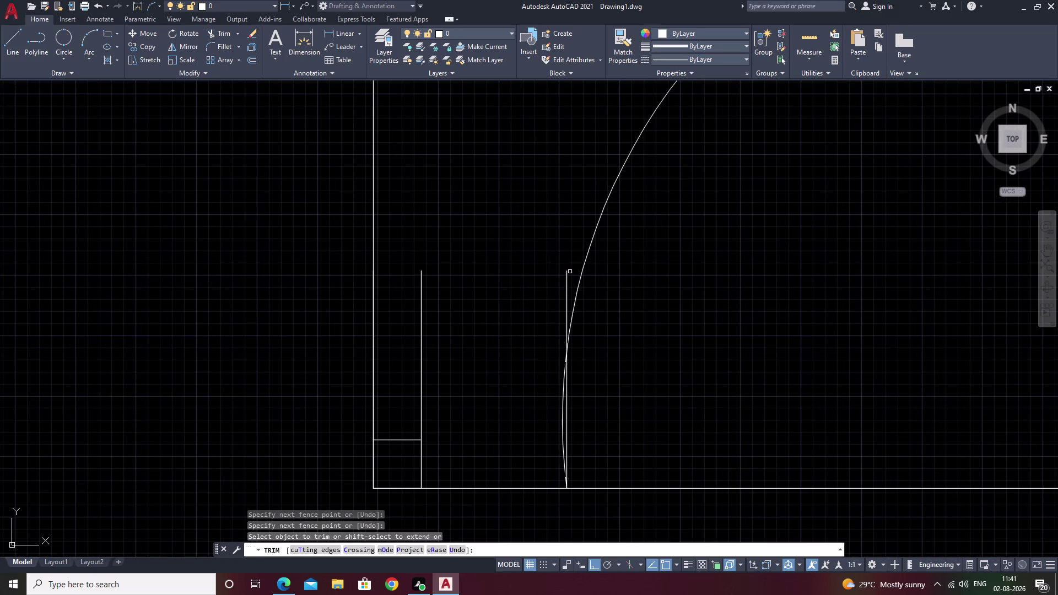
click(570, 272)
key(Escape)
click(567, 276)
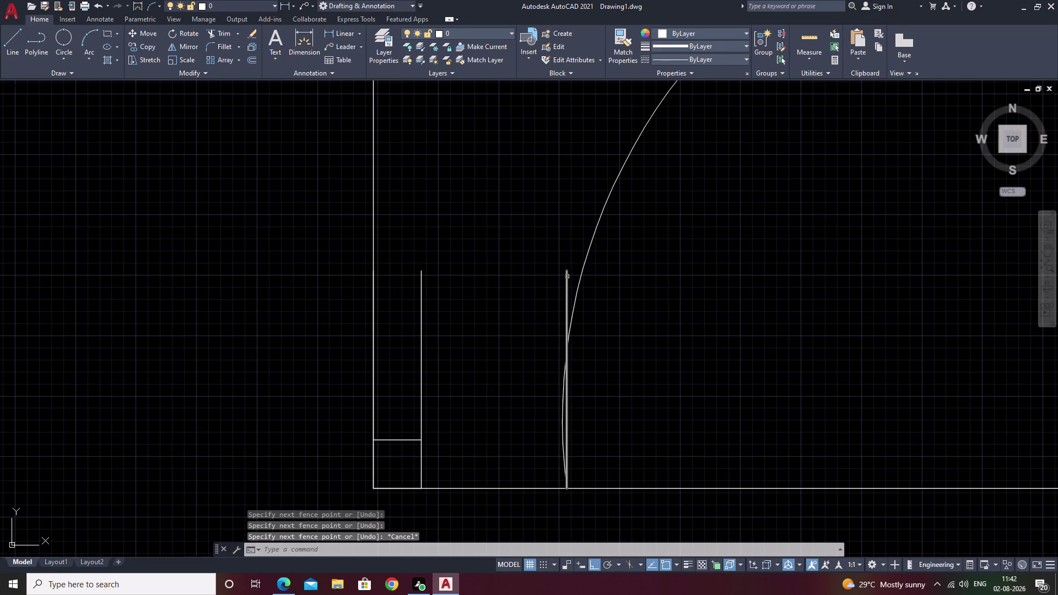
text(e)
key(space)
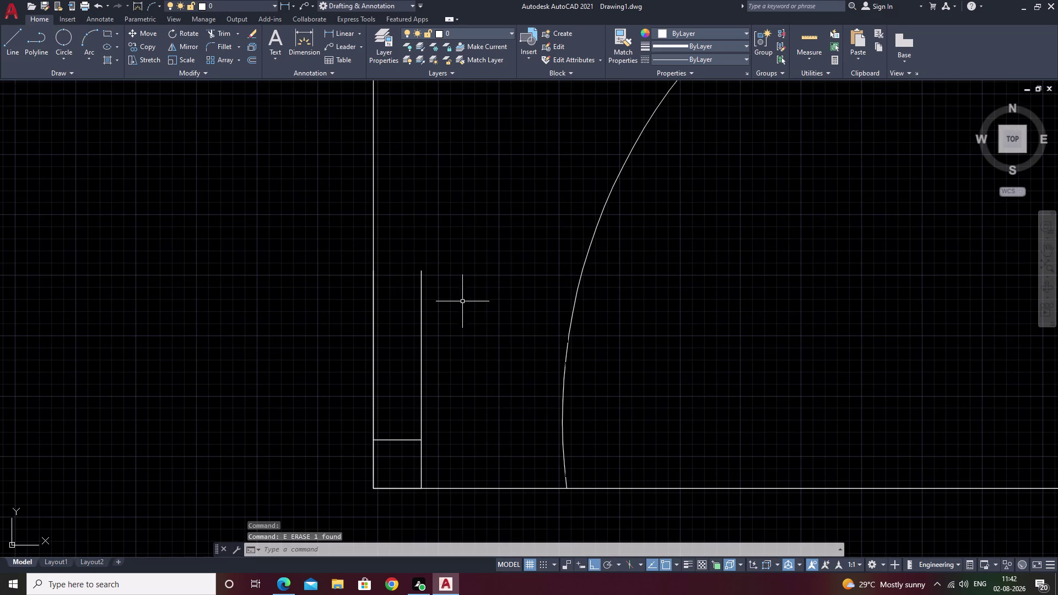
click(422, 282)
text(e)
key(space)
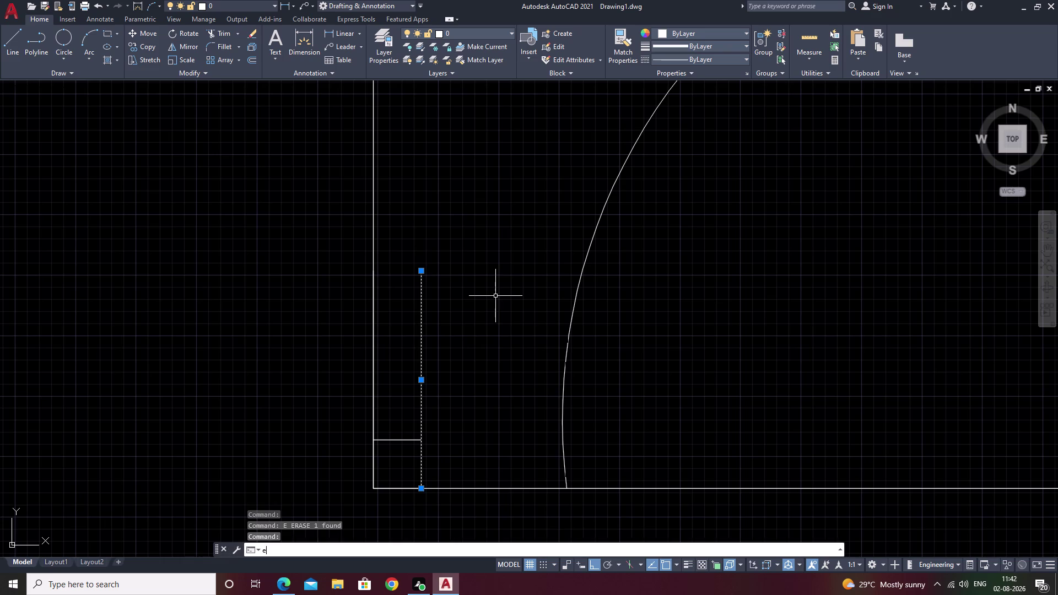
scroll(down, 3)
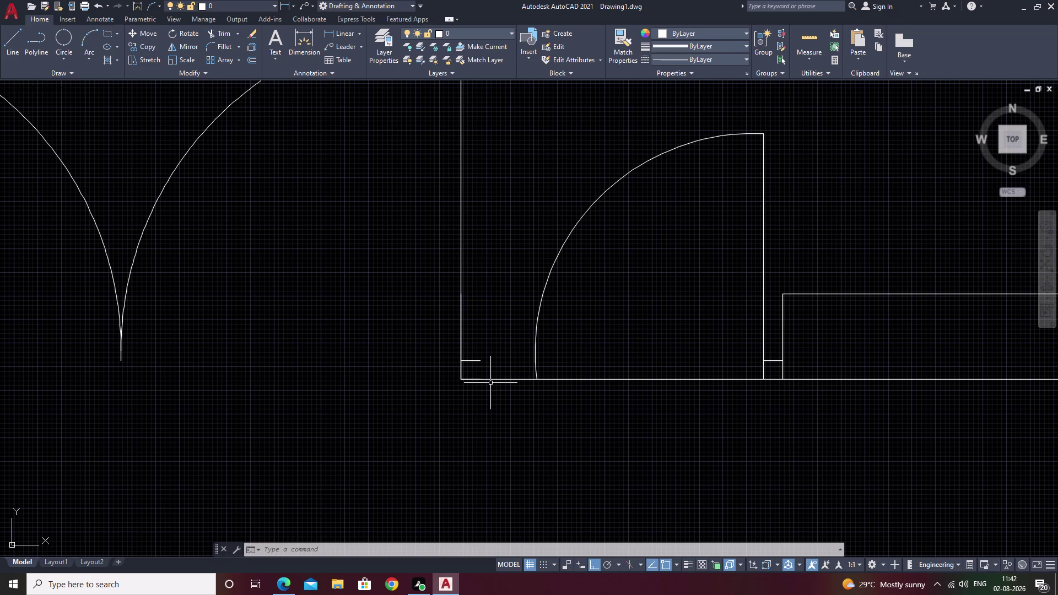
key(ctrl+z)
key(ctrl+z)
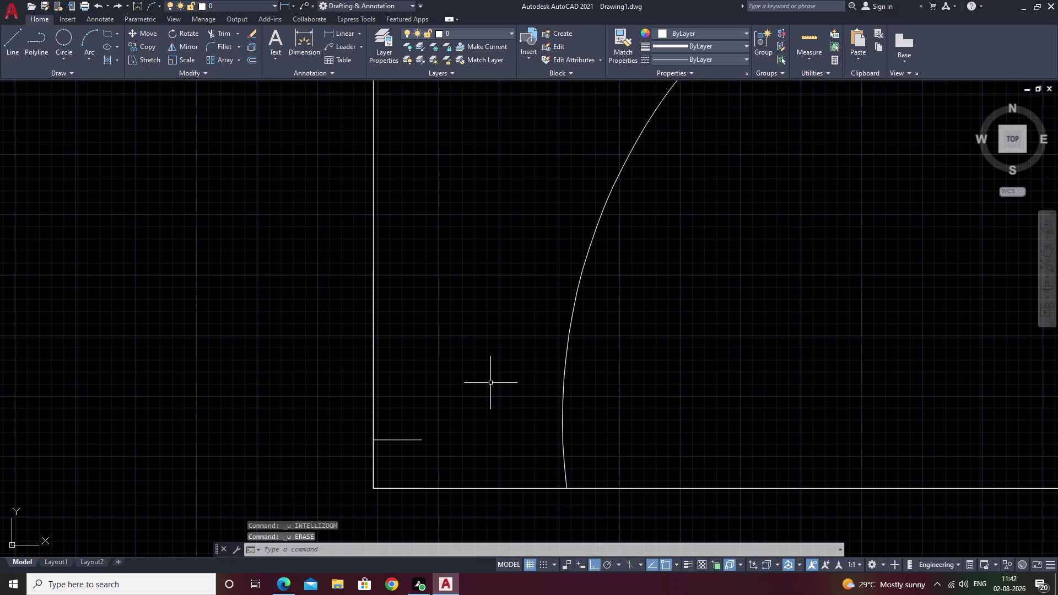
key(ctrl+z)
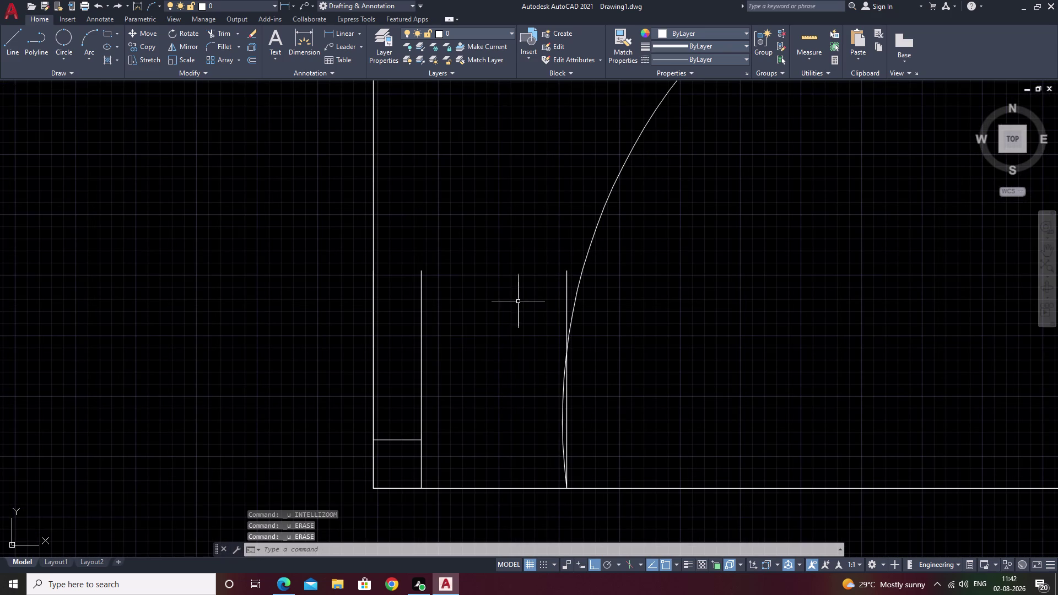
key(Escape)
key(ctrl+z)
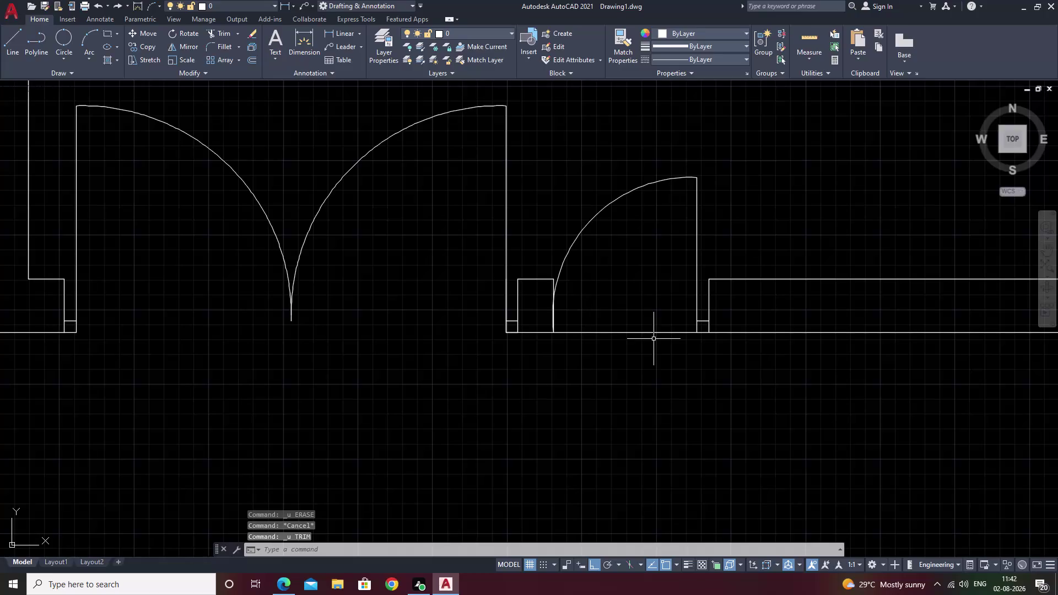
Erase the single door's swing arc.
click(593, 223)
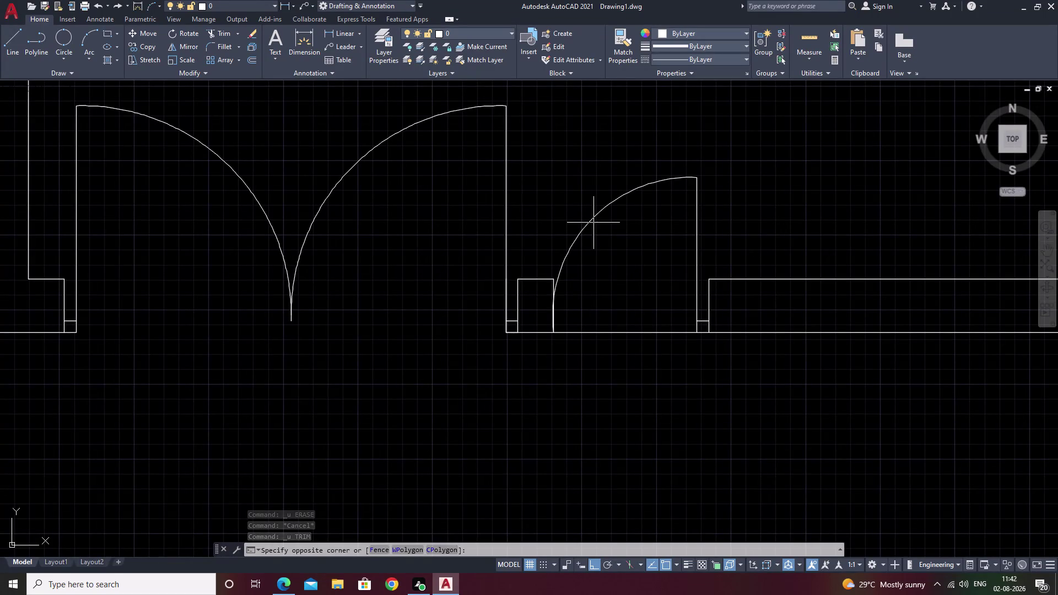
key(Escape)
click(597, 215)
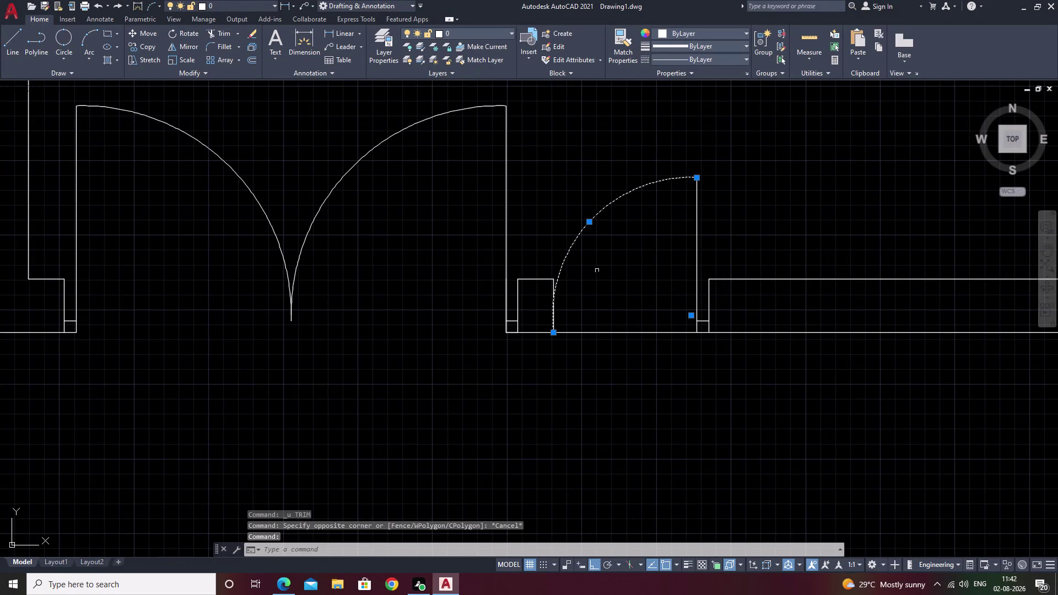
text(e)
key(space)
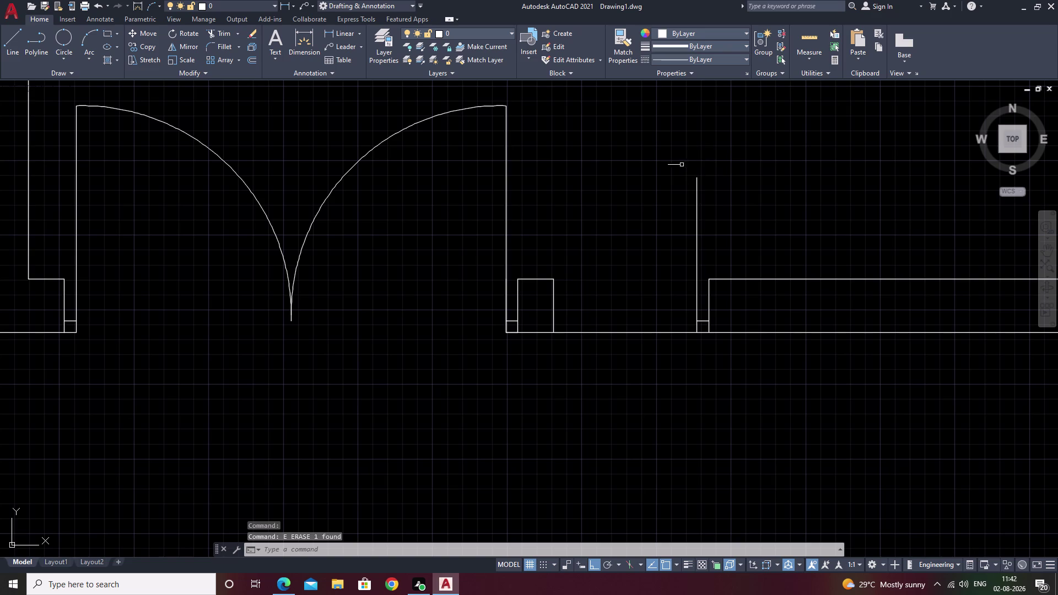
Redraw a swing arc from the leaf top to the left pier, then undo back to the original arc.
click(87, 37)
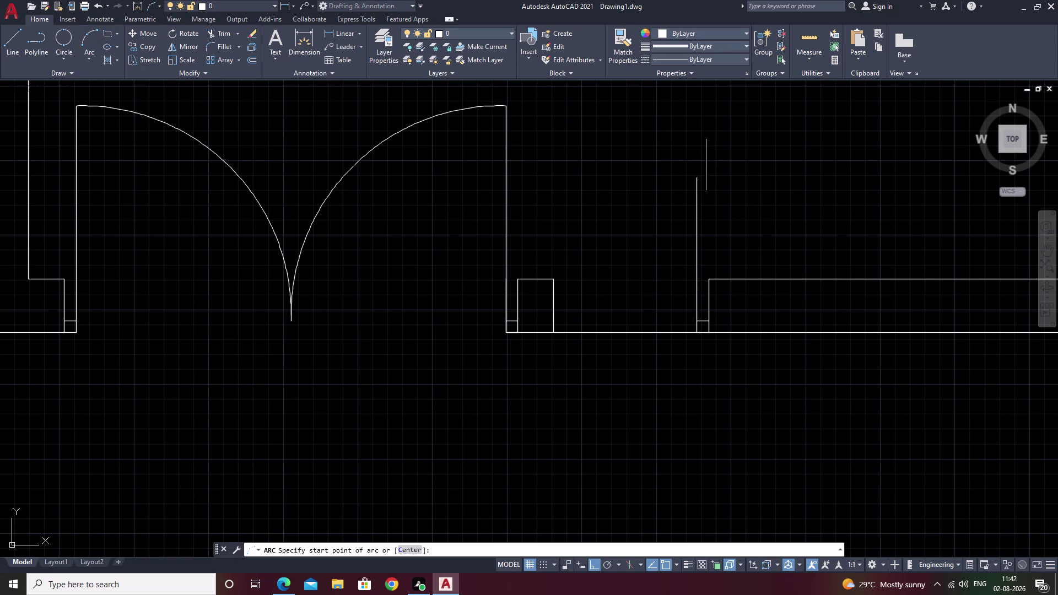
click(698, 173)
click(687, 178)
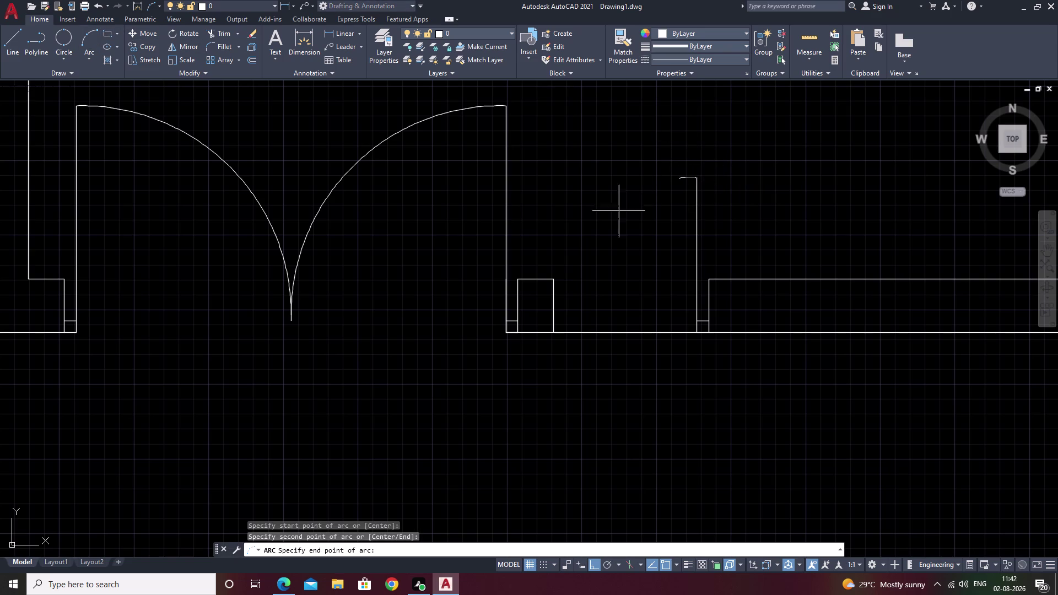
click(553, 277)
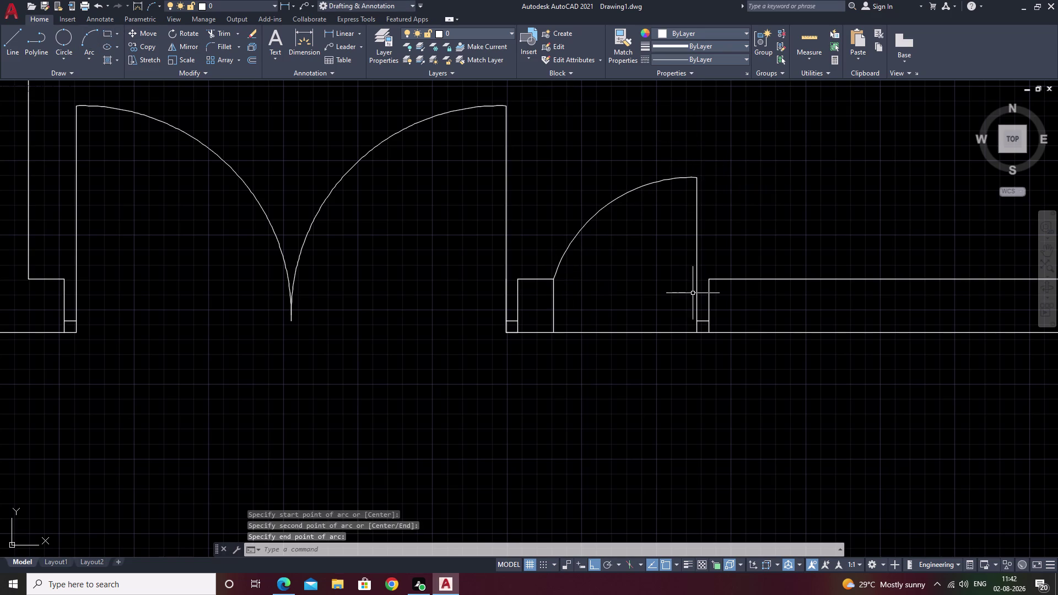
key(Escape)
middle_drag(598, 342, 599, 304)
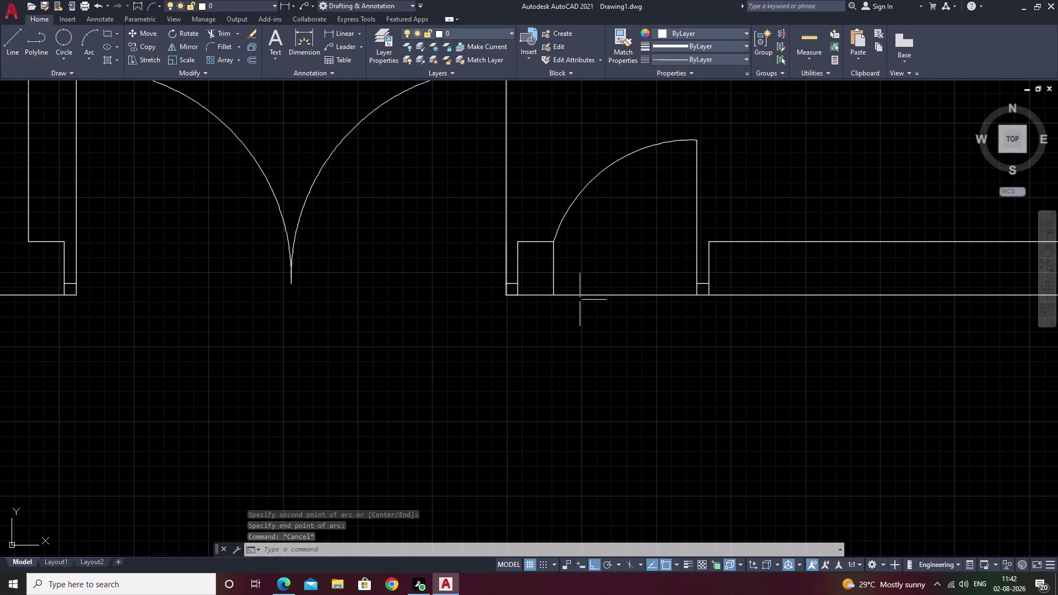
key(ctrl+z)
key(ctrl+z)
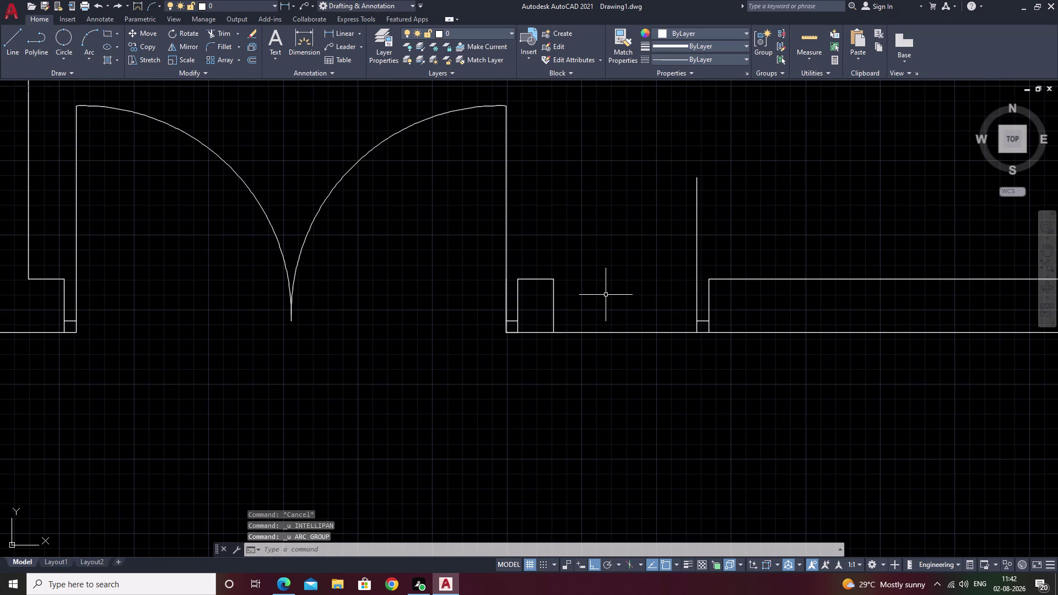
key(ctrl+z)
key(ctrl+z)
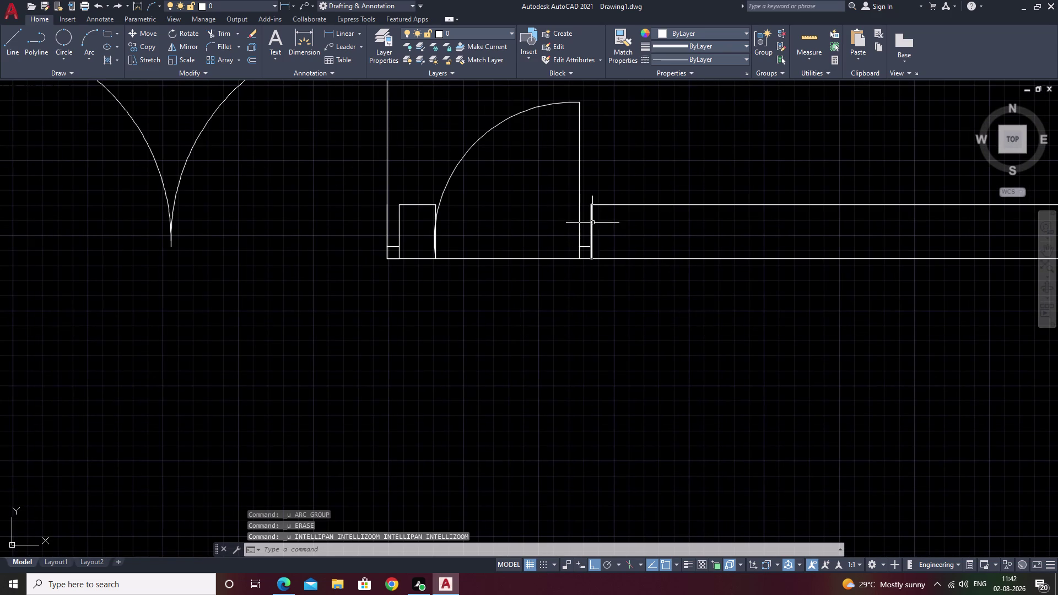
key(Escape)
Erase the door leaf line and the swing arc, leaving only the piers.
drag(629, 148, 498, 233)
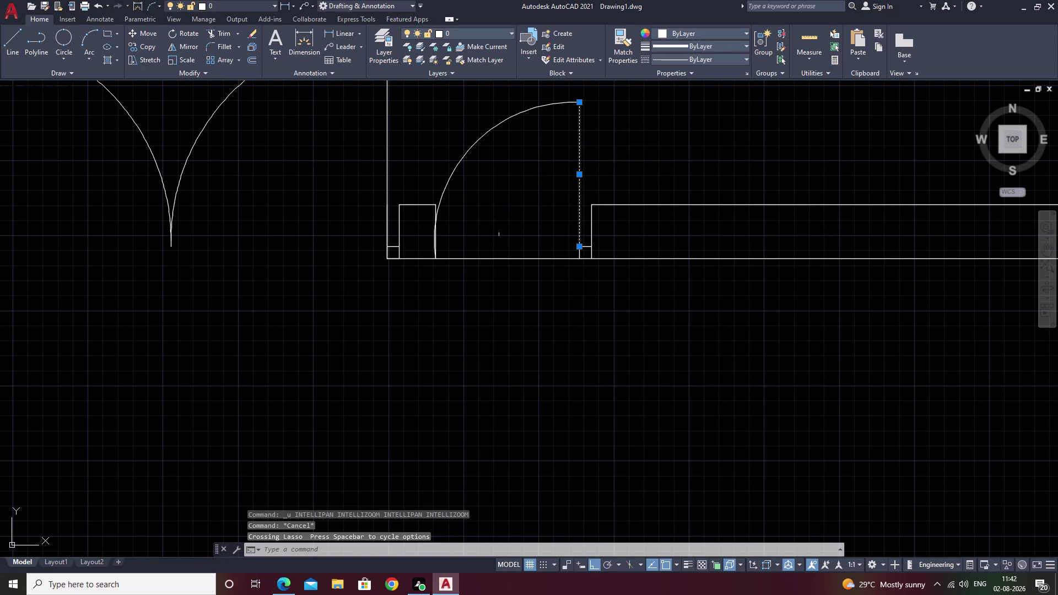
text(e)
key(space)
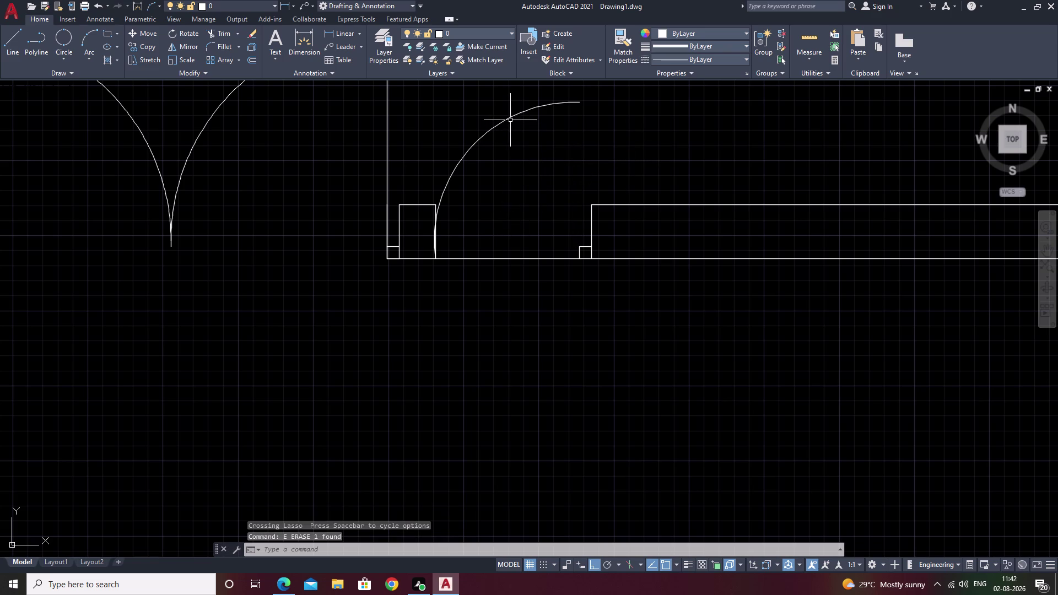
click(511, 120)
click(511, 118)
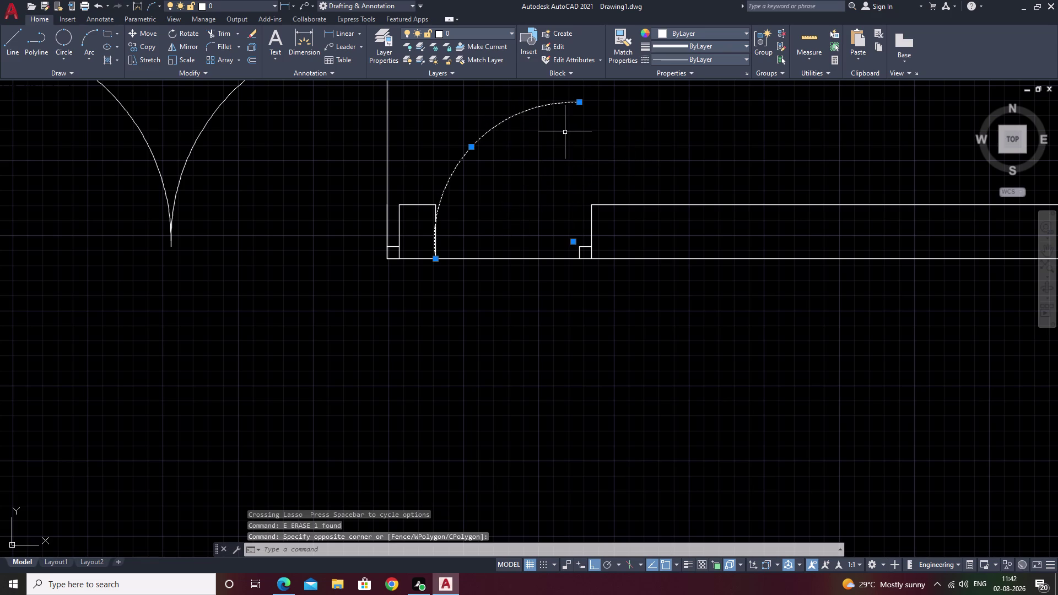
text(e)
key(space)
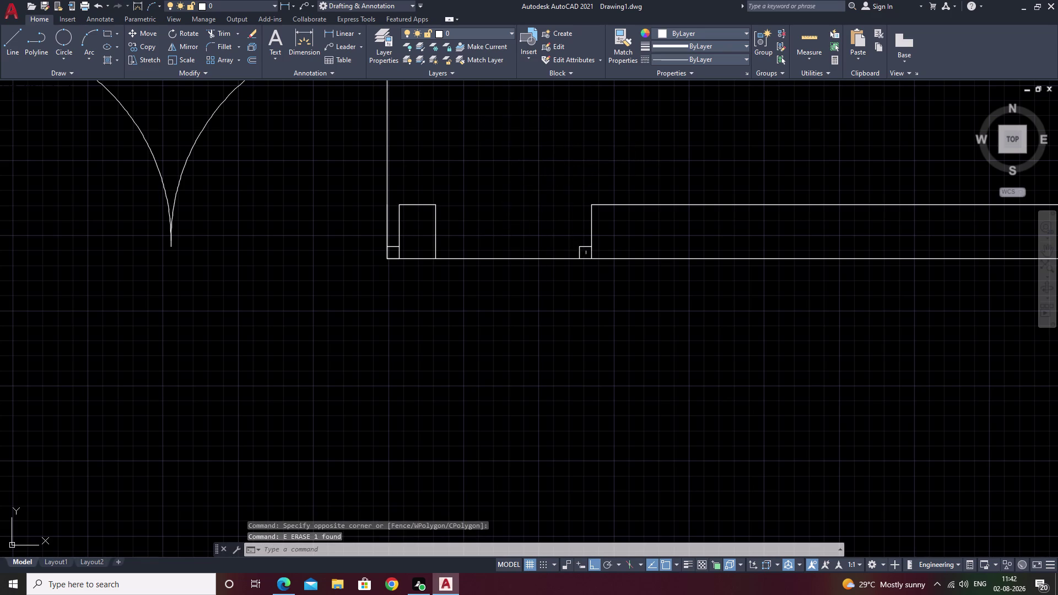
click(332, 32)
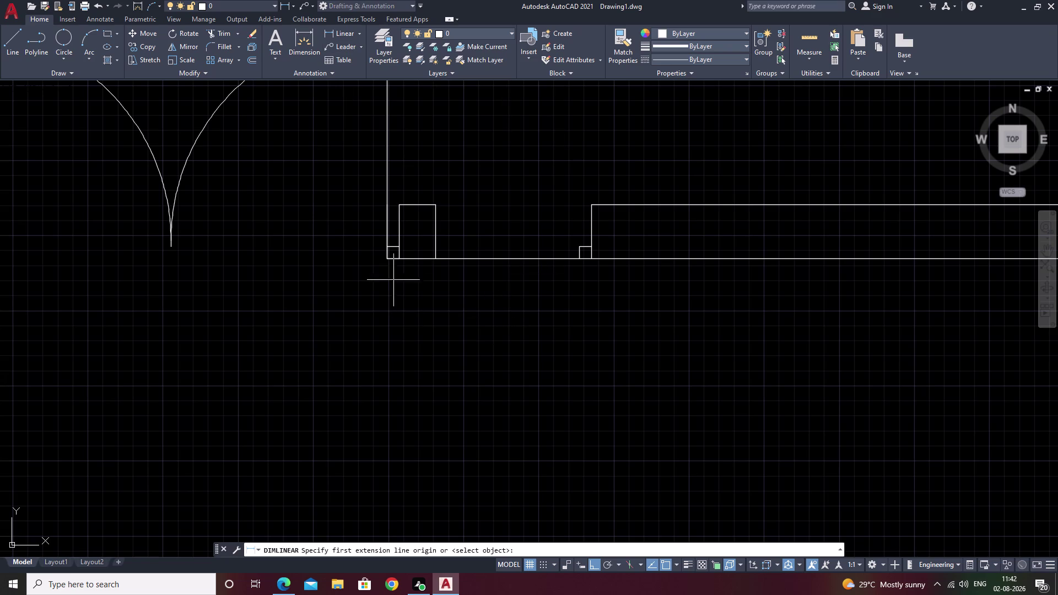
click(437, 259)
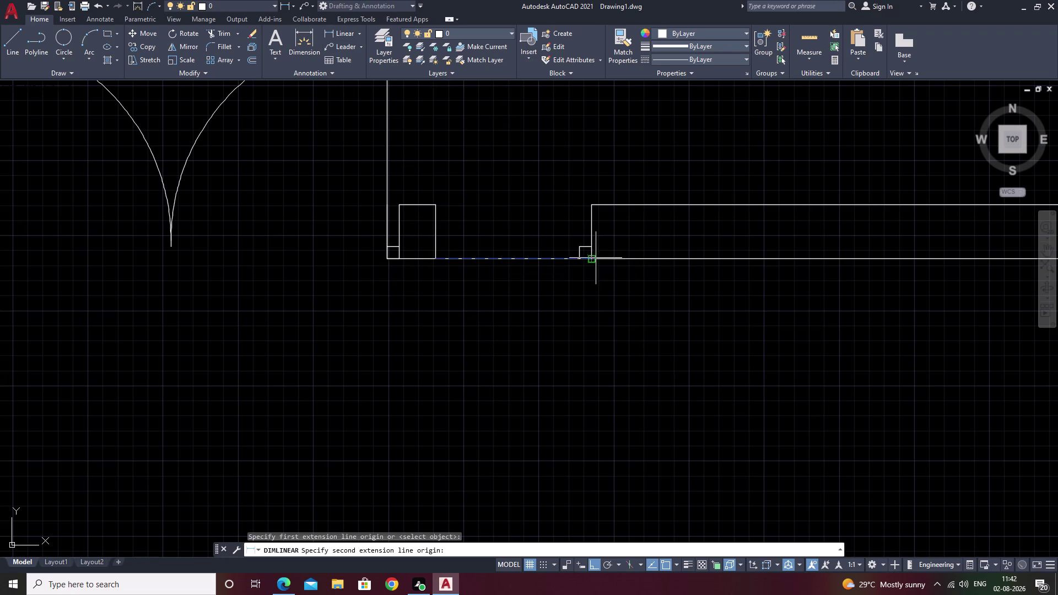
double_click(595, 258)
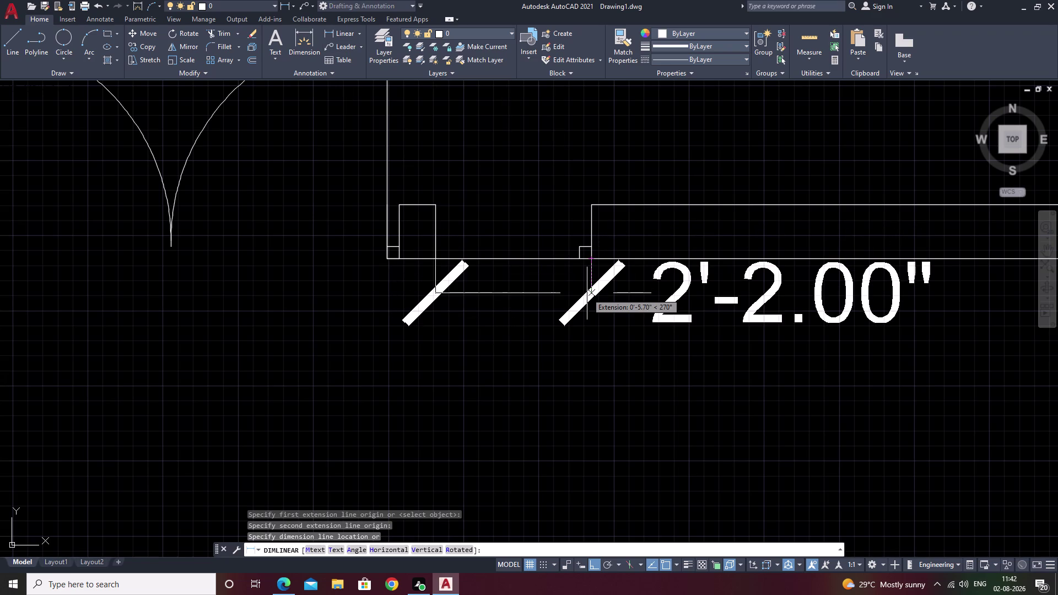
key(Escape)
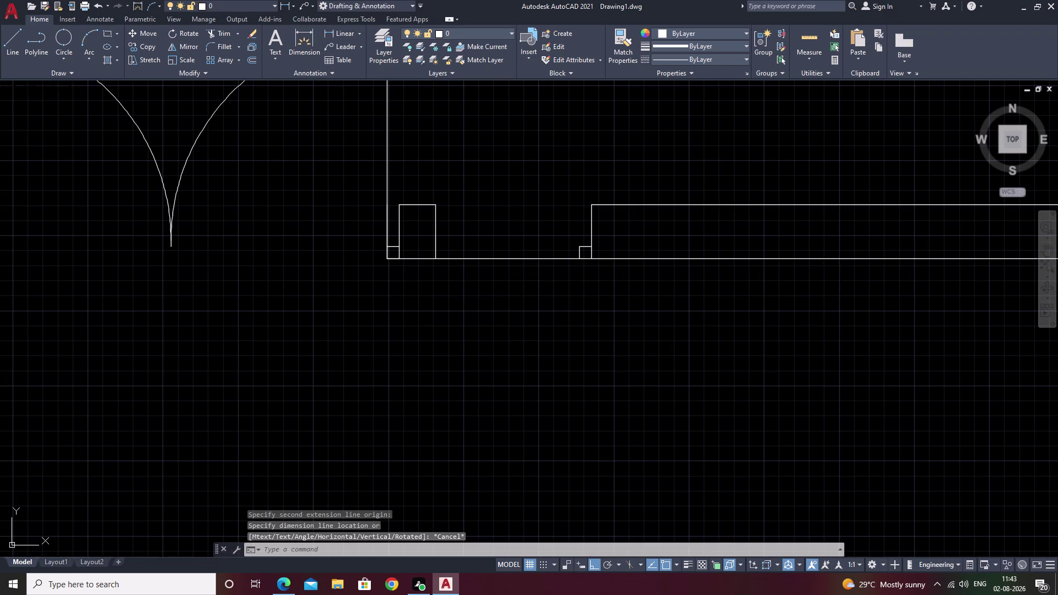
scroll(up, 3)
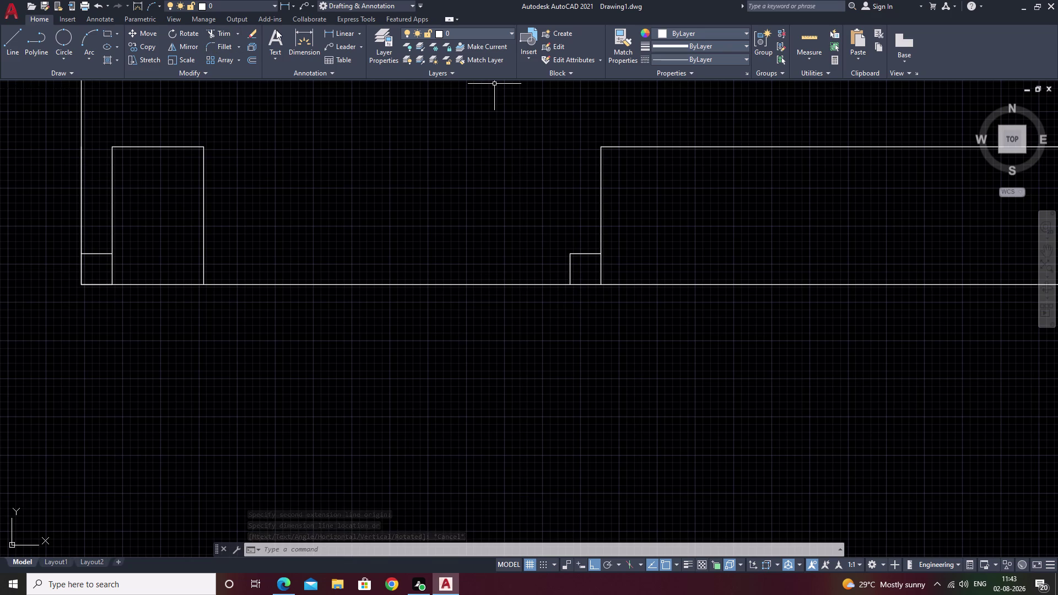
click(330, 33)
click(206, 287)
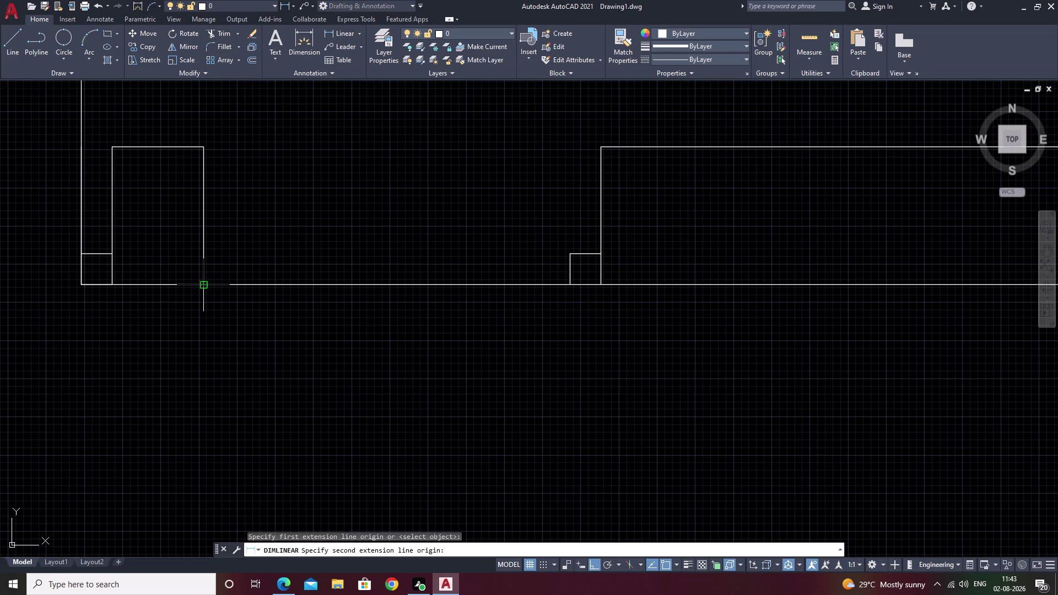
click(570, 282)
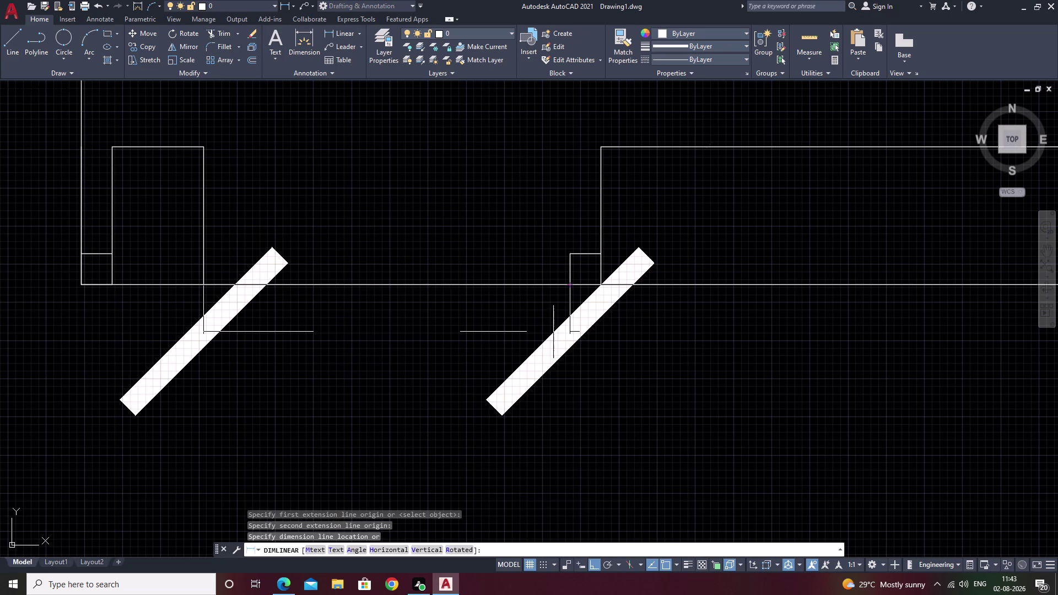
key(Escape)
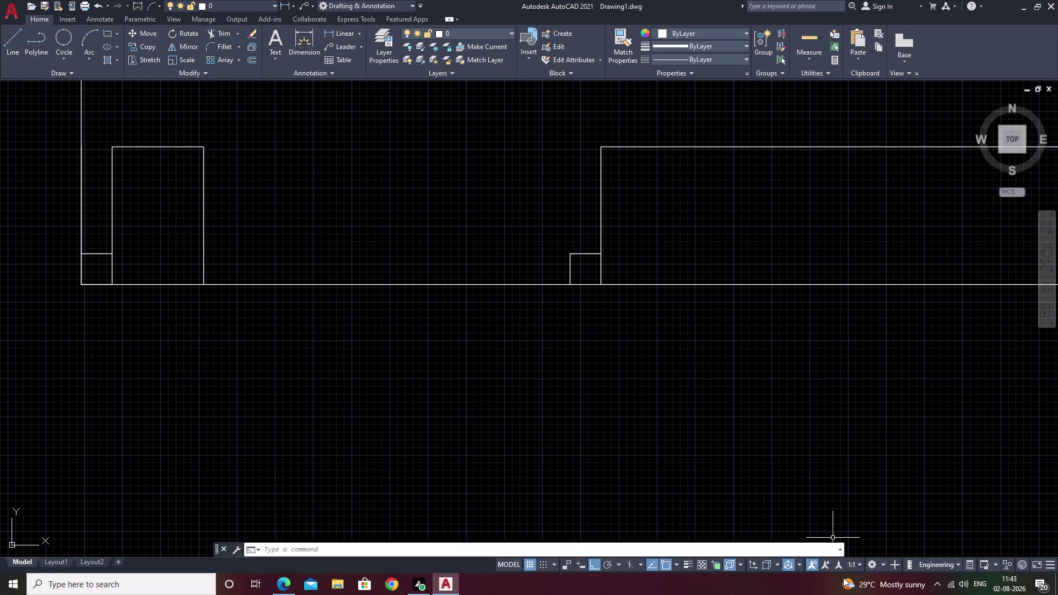
scroll(down, 3)
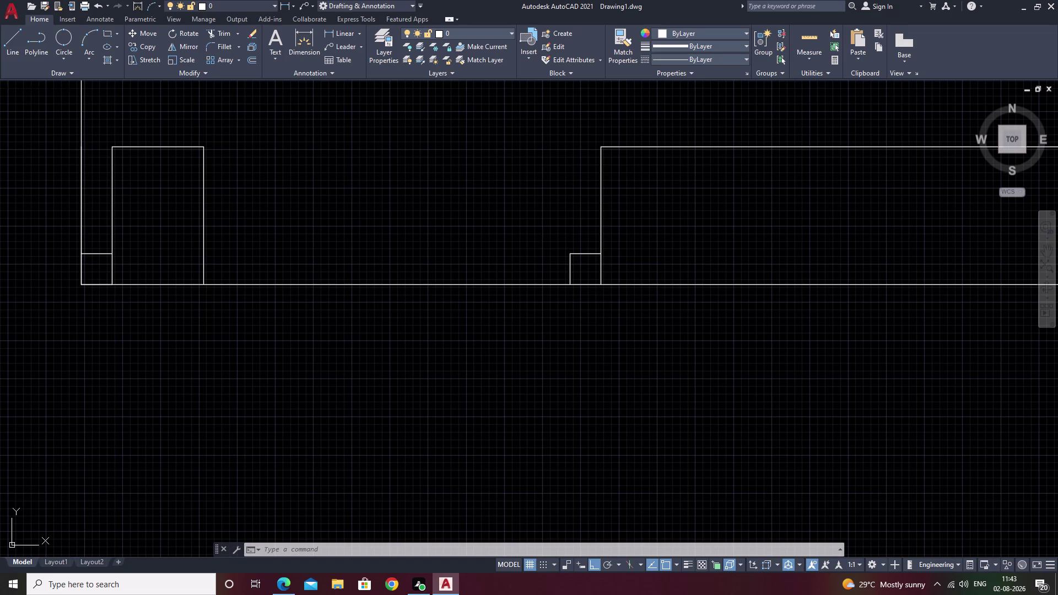
scroll(down, 3)
middle_drag(619, 339, 701, 444)
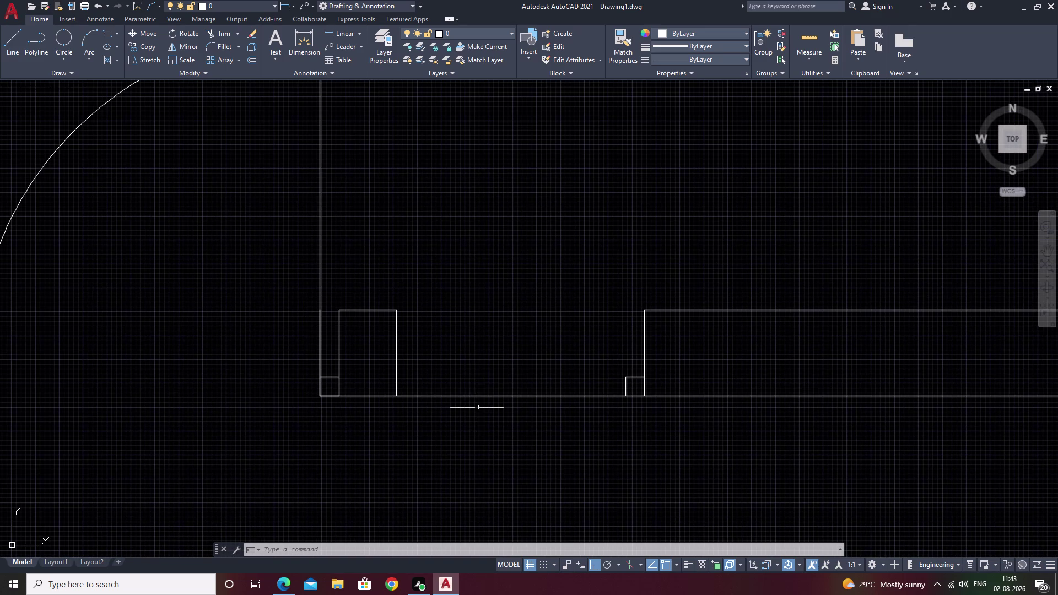
scroll(down, 3)
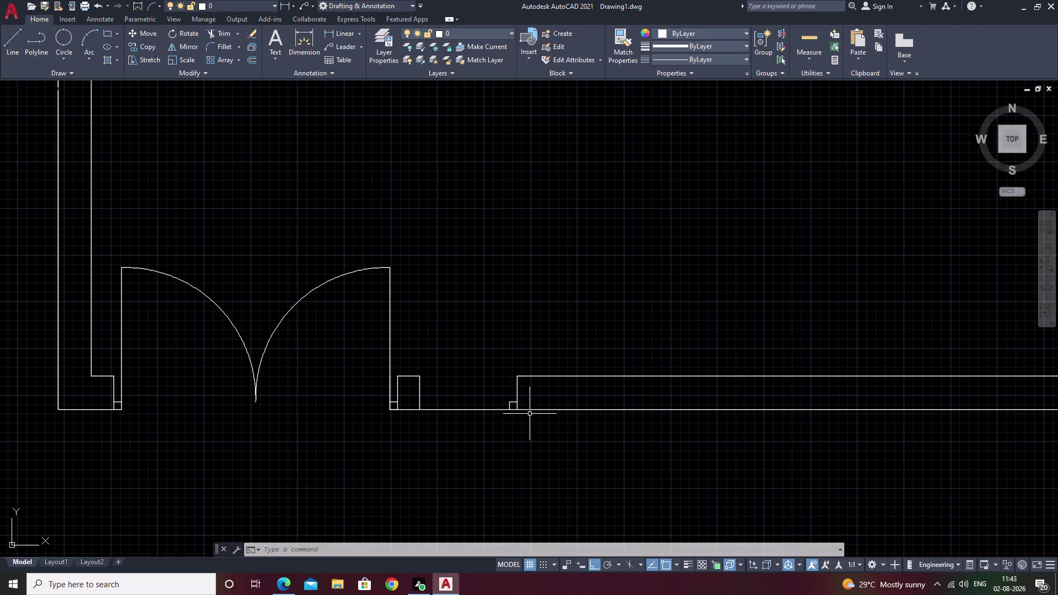
text(l)
key(space)
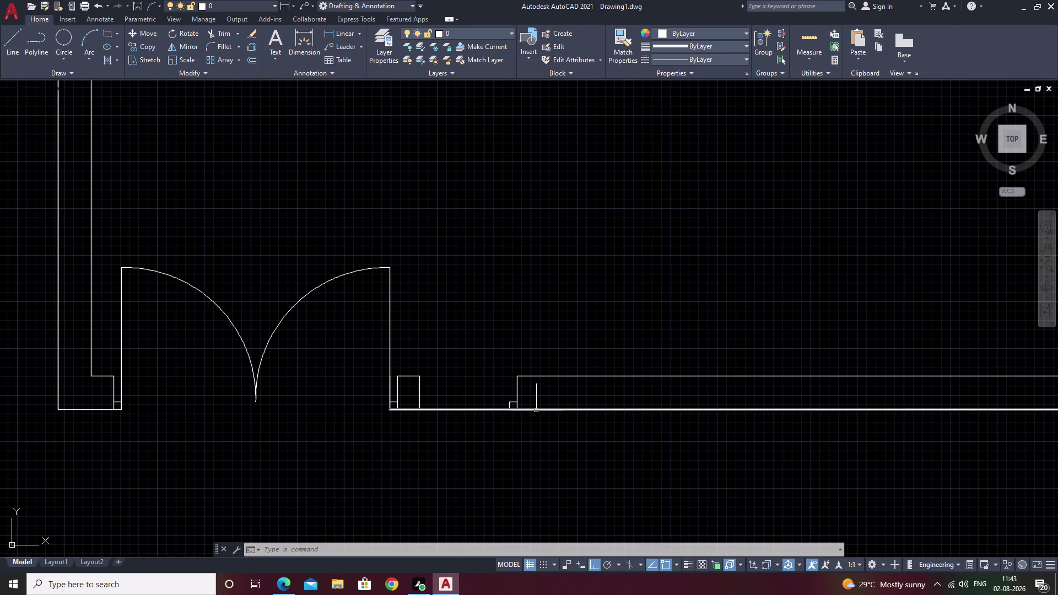
click(508, 409)
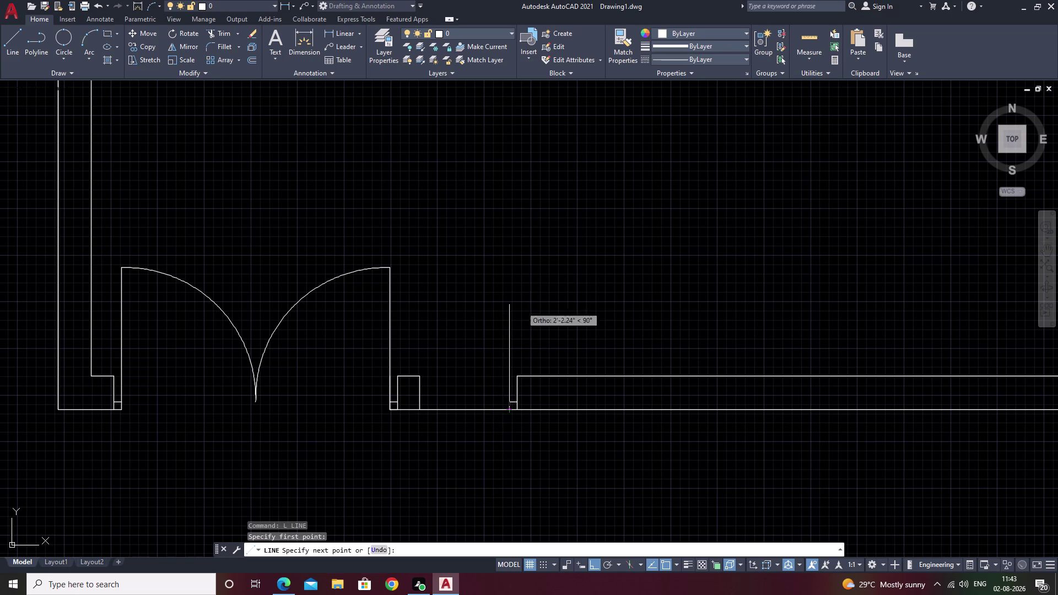
text(2)
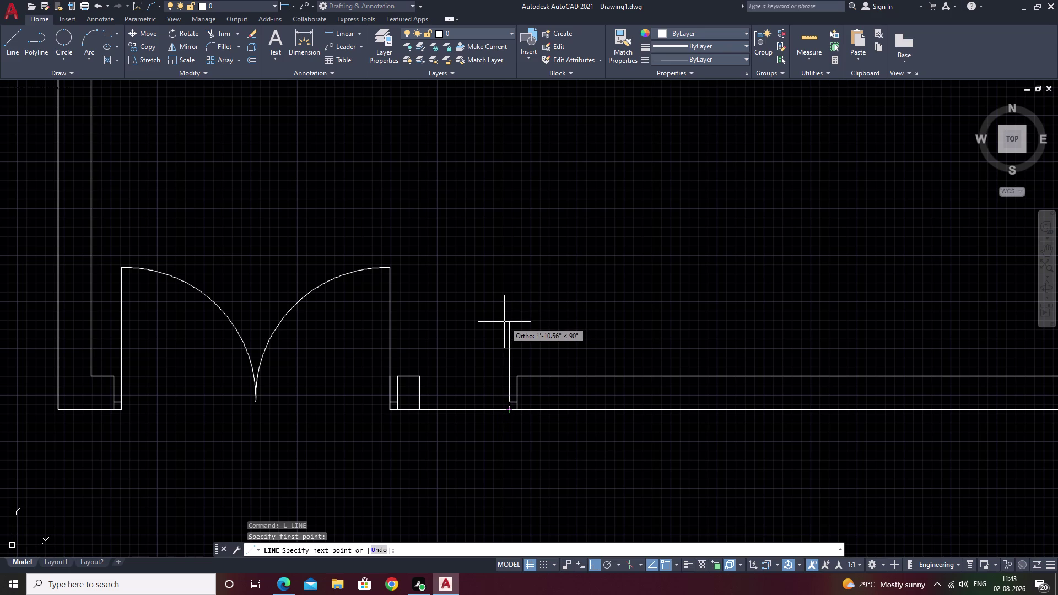
text(')
key(space)
key(Escape)
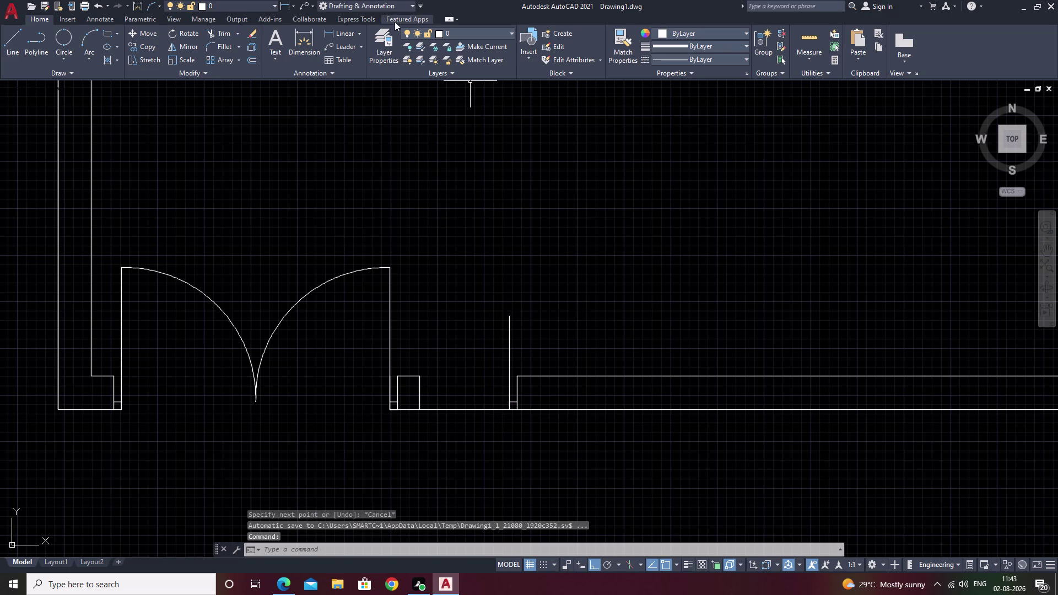
click(346, 33)
scroll(up, 3)
double_click(575, 434)
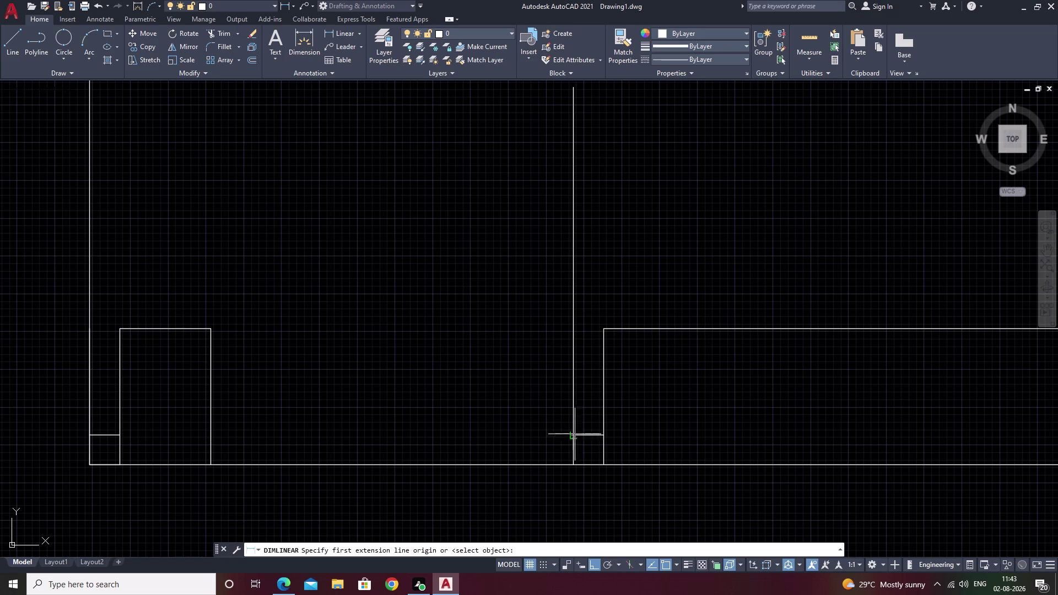
middle_drag(614, 67, 609, 206)
middle_drag(608, 175, 597, 334)
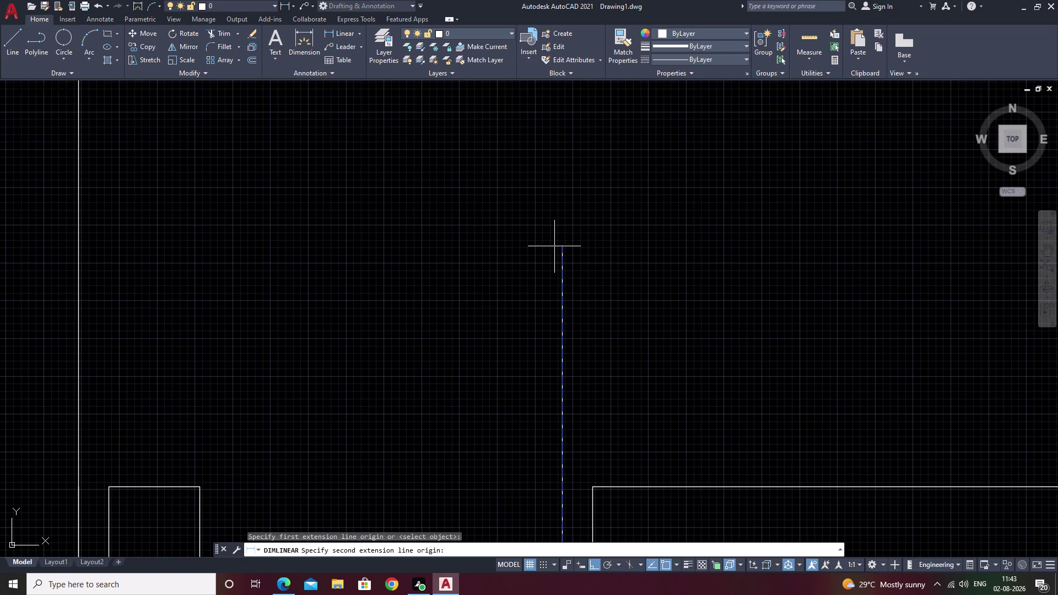
click(563, 248)
scroll(down, 3)
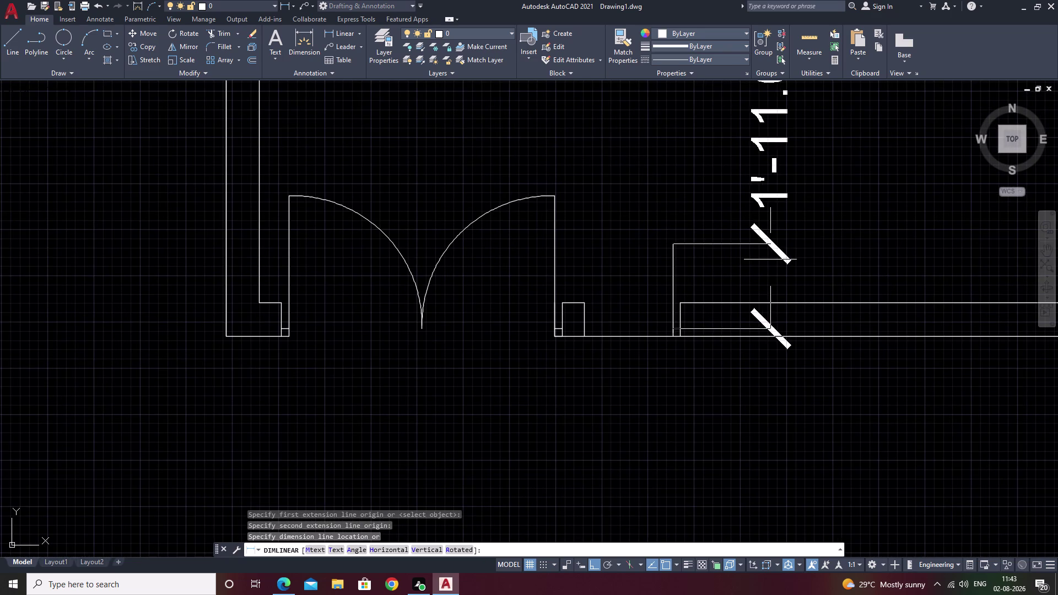
key(Escape)
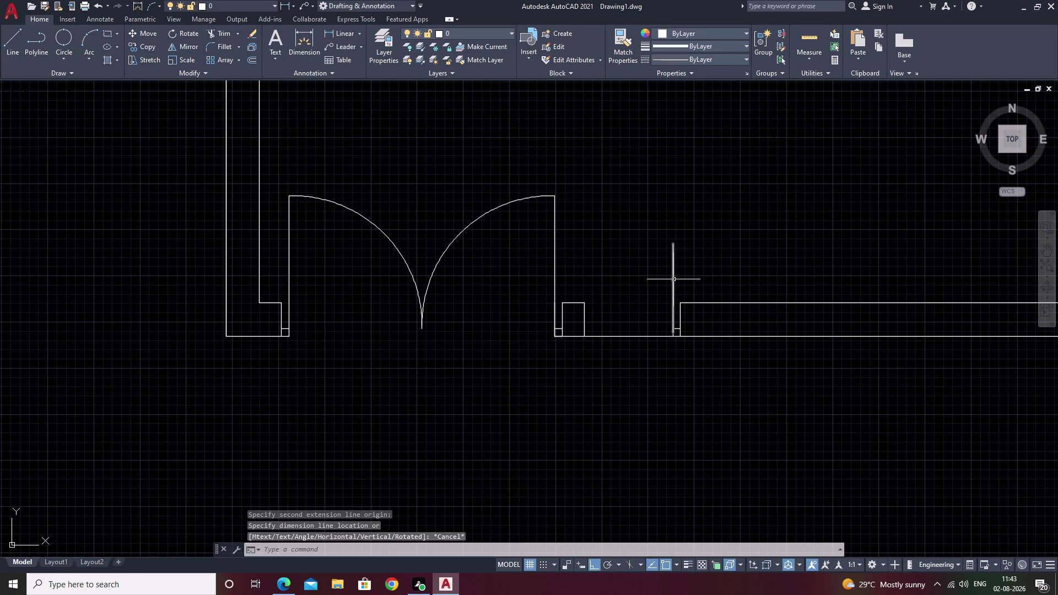
scroll(up, 3)
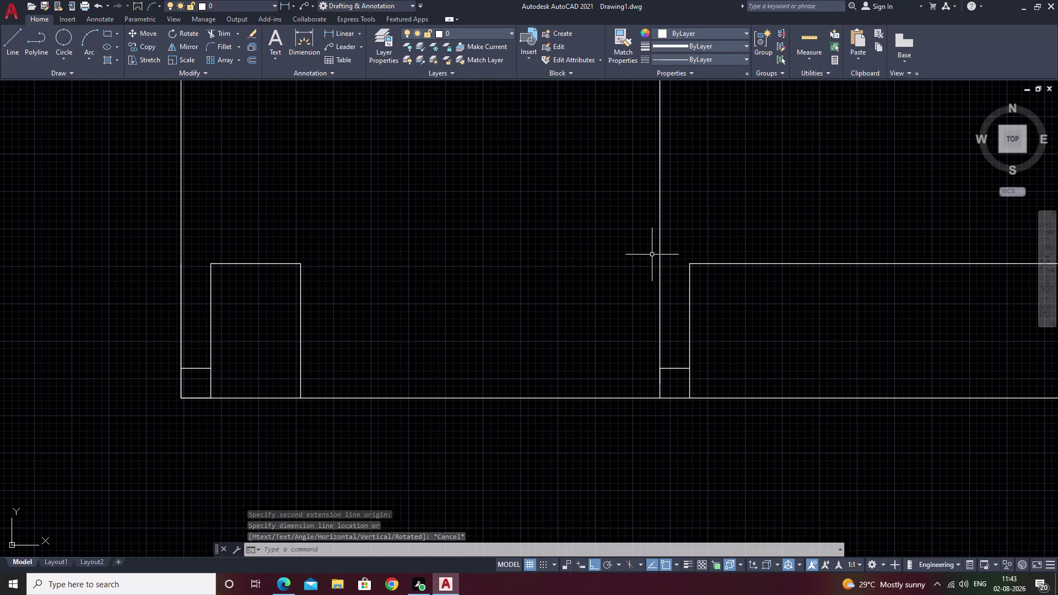
click(660, 250)
text(e)
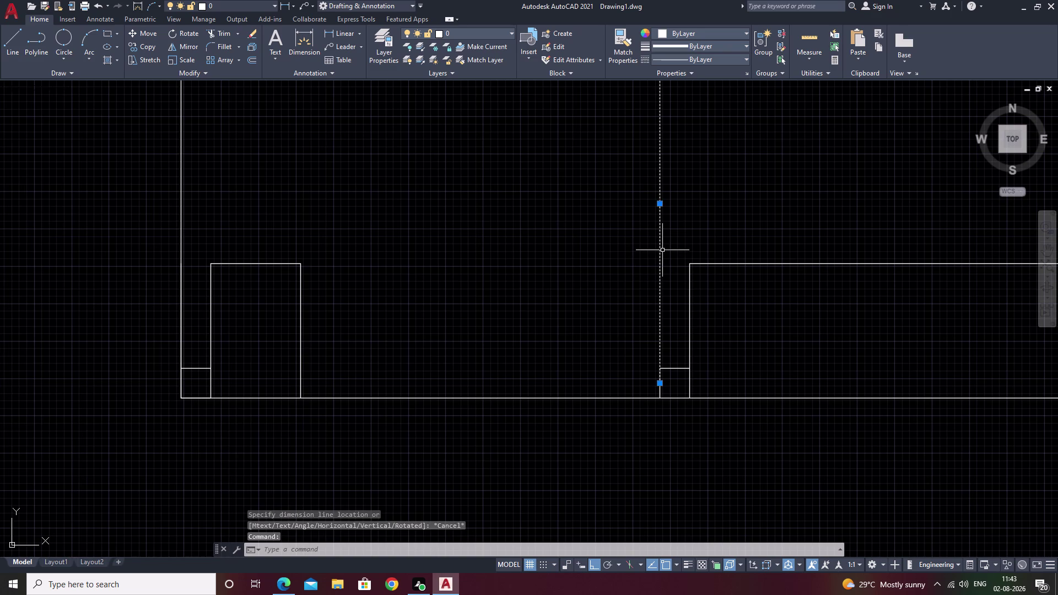
key(space)
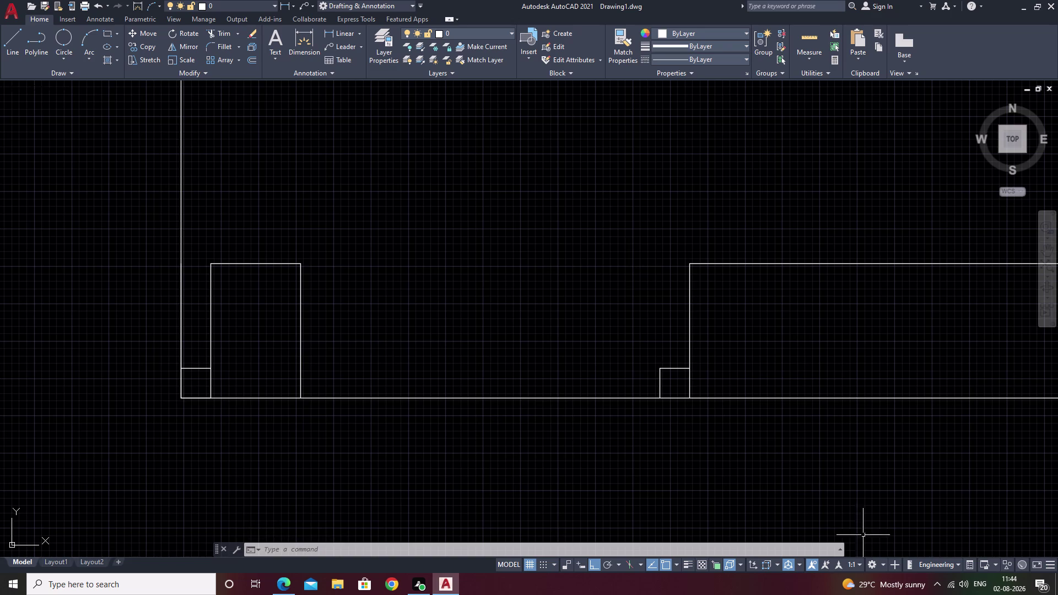
text(l)
Draw a 2' vertical door leaf line from the opening corner.
key(space)
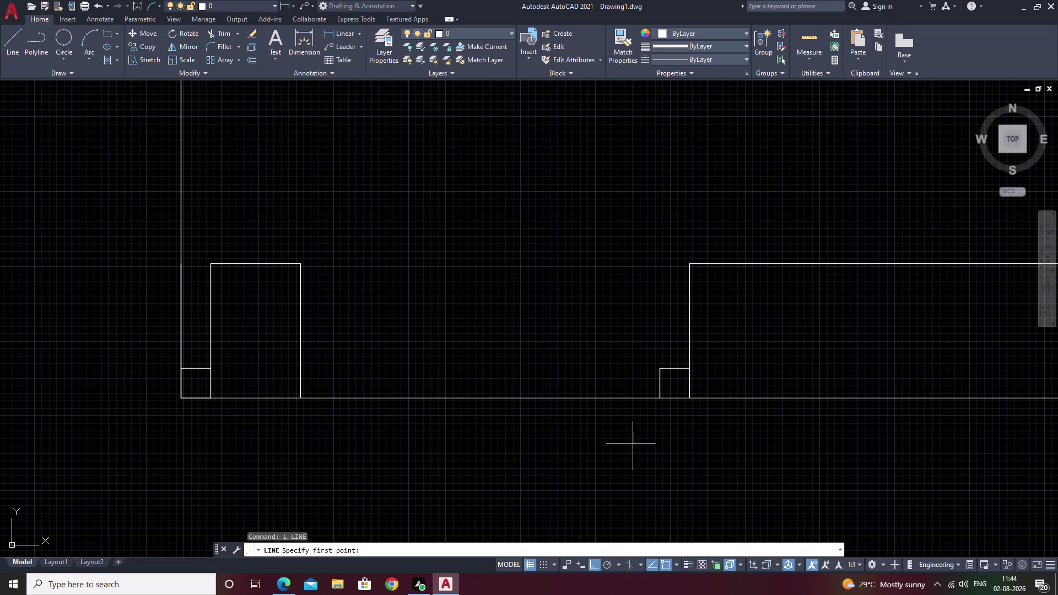
double_click(663, 373)
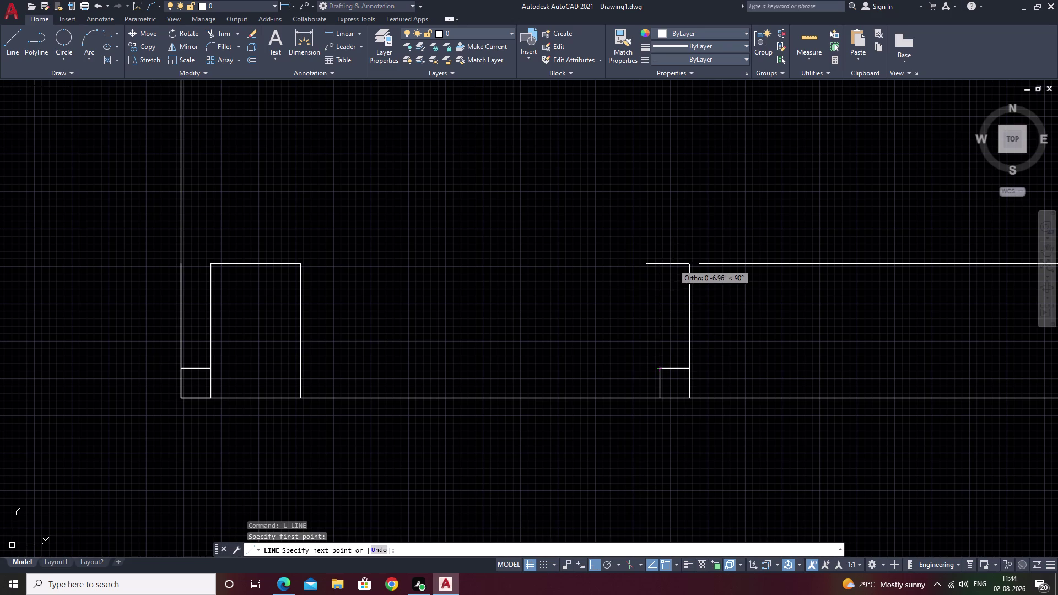
text(2')
key(space)
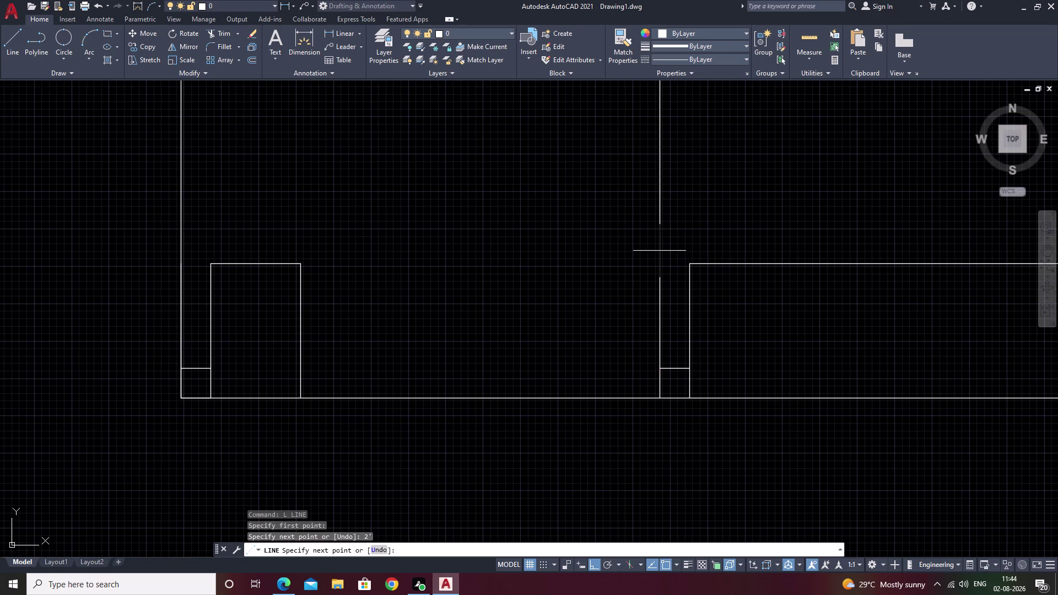
scroll(down, 3)
middle_drag(756, 208, 697, 258)
key(Escape)
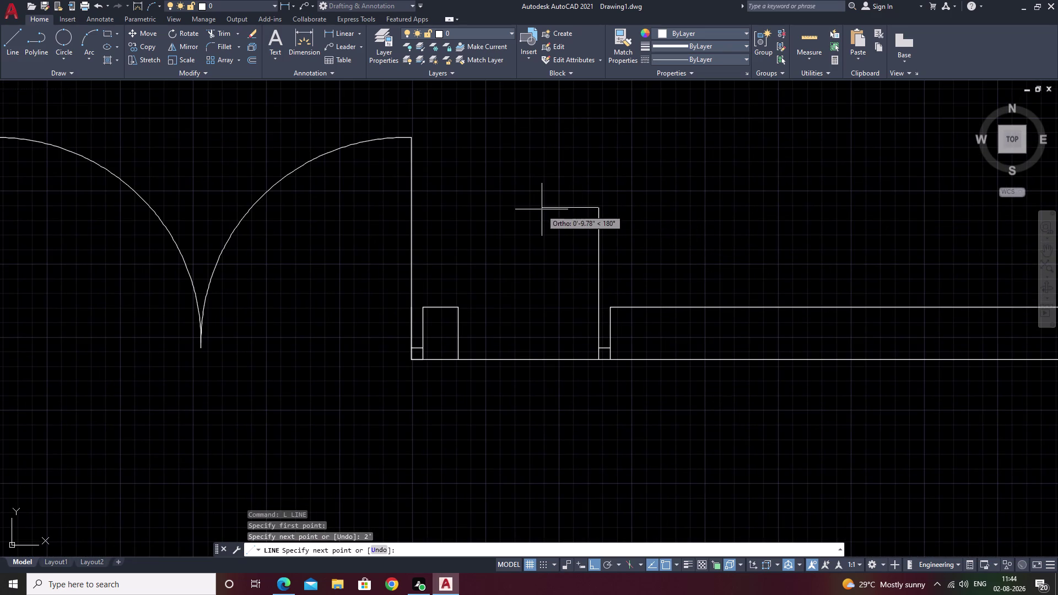
key(Escape)
Offset the door leaf line 2 inches to the left.
text(o)
key(space)
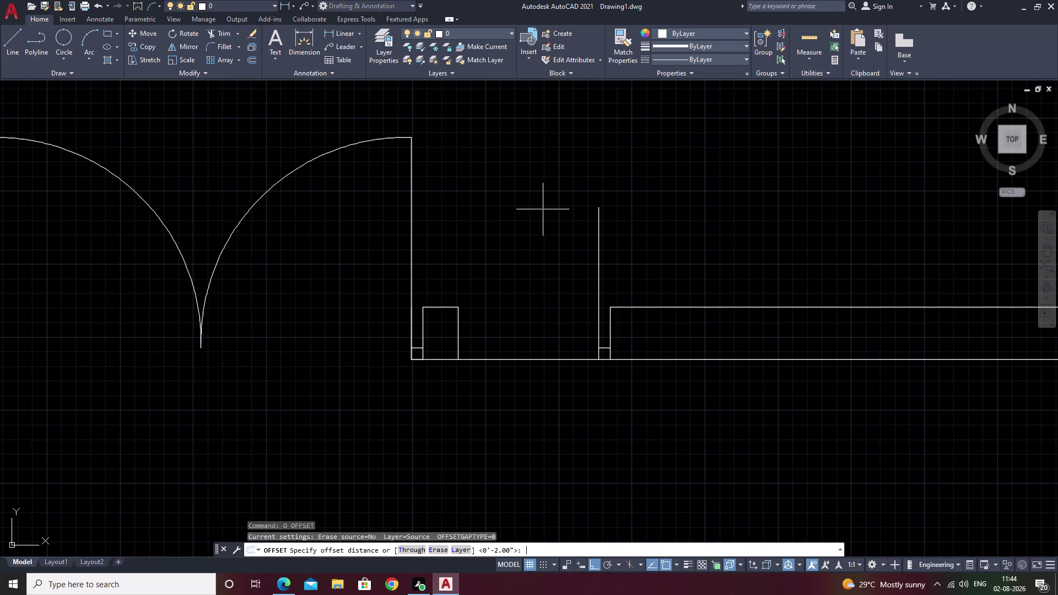
text(2)
key(space)
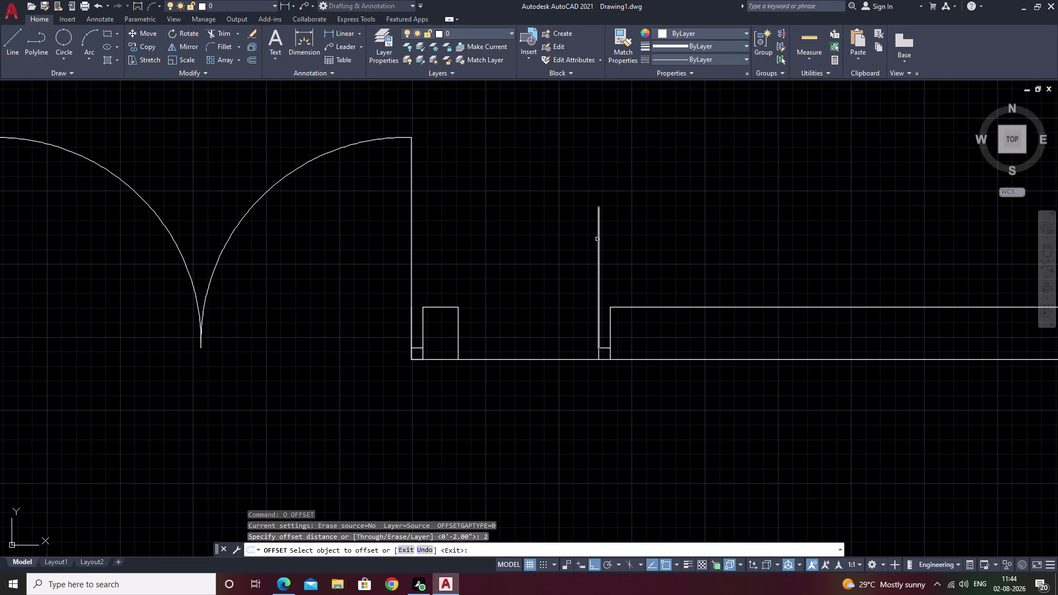
click(598, 241)
click(563, 246)
key(Escape)
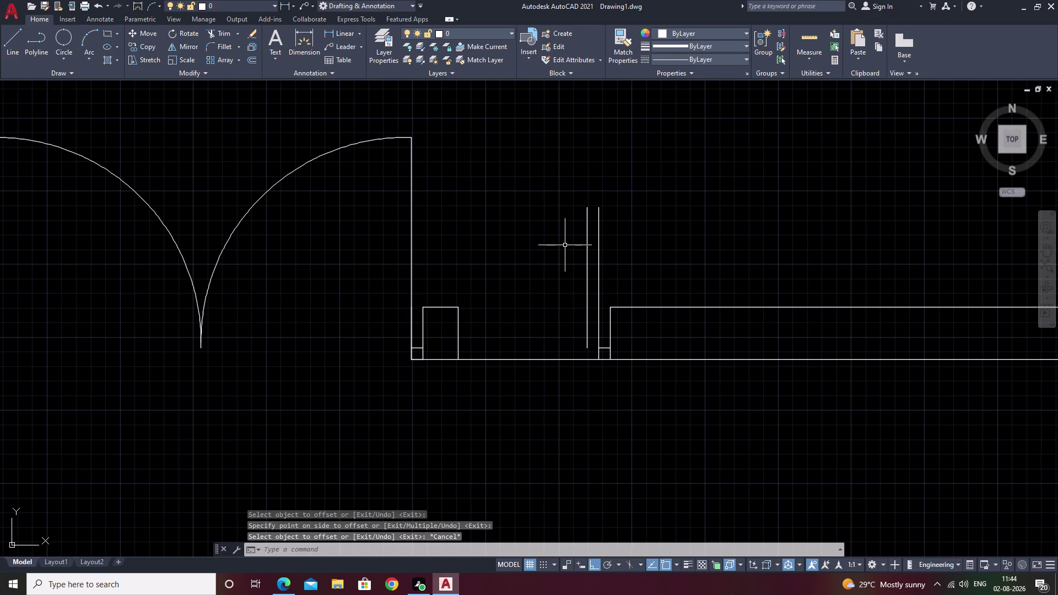
Draw a 3-point swing arc from leaf top to pier top corner and erase the extra leaf line.
click(84, 40)
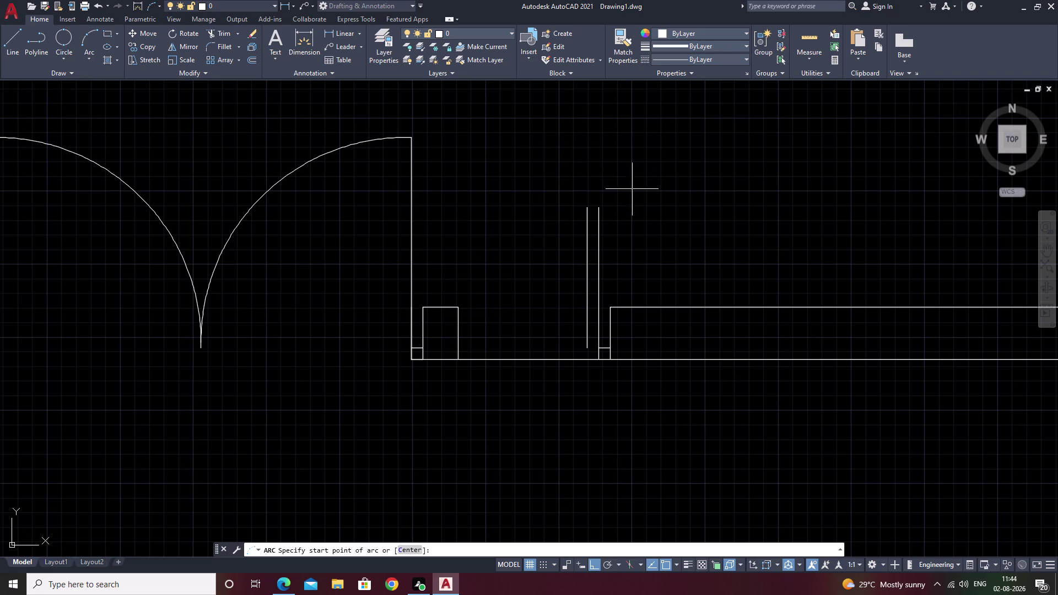
click(598, 205)
click(585, 205)
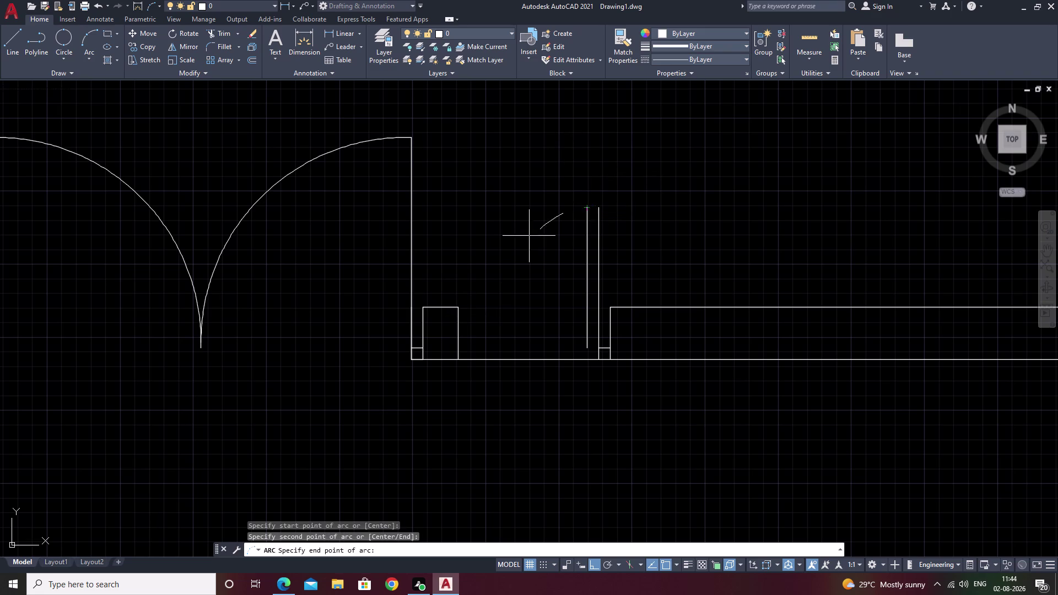
click(456, 308)
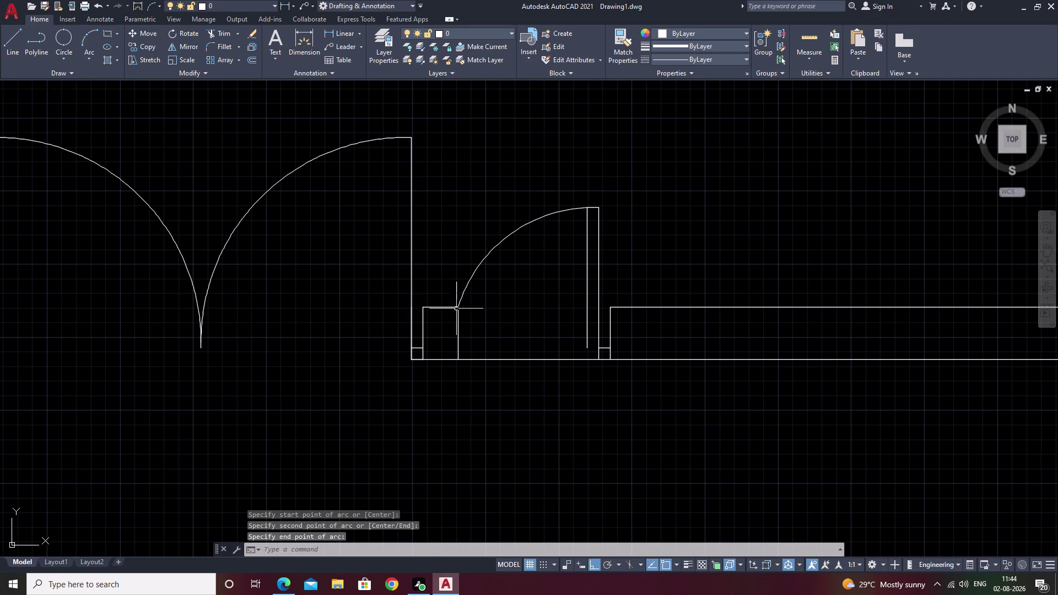
click(586, 284)
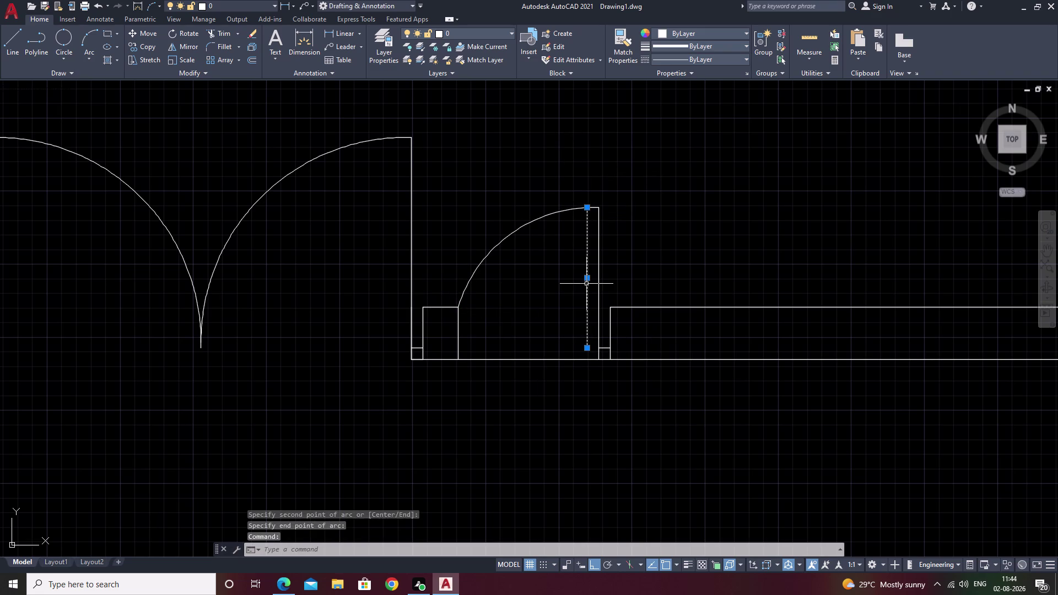
text(e)
key(space)
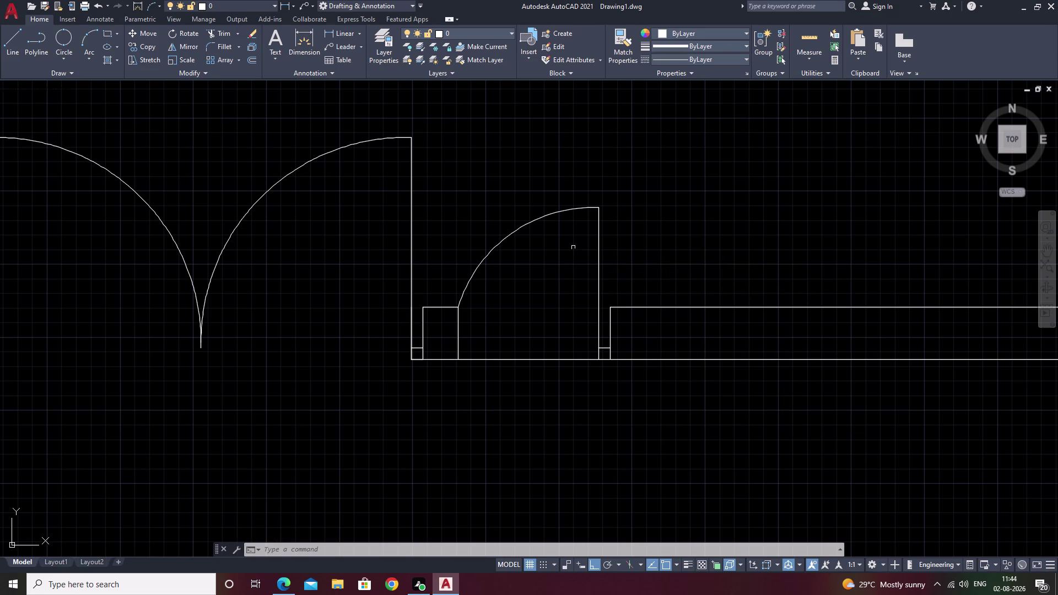
Select the small opening's door leaf line and swing arc and erase both with E.
scroll(down, 3)
middle_drag(572, 440, 562, 372)
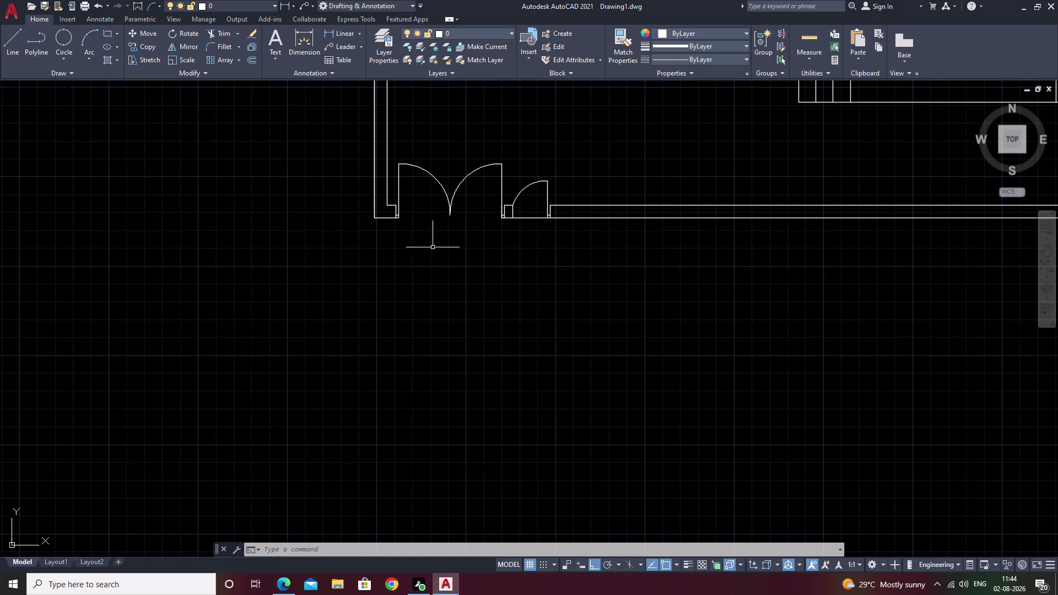
middle_drag(540, 226, 443, 280)
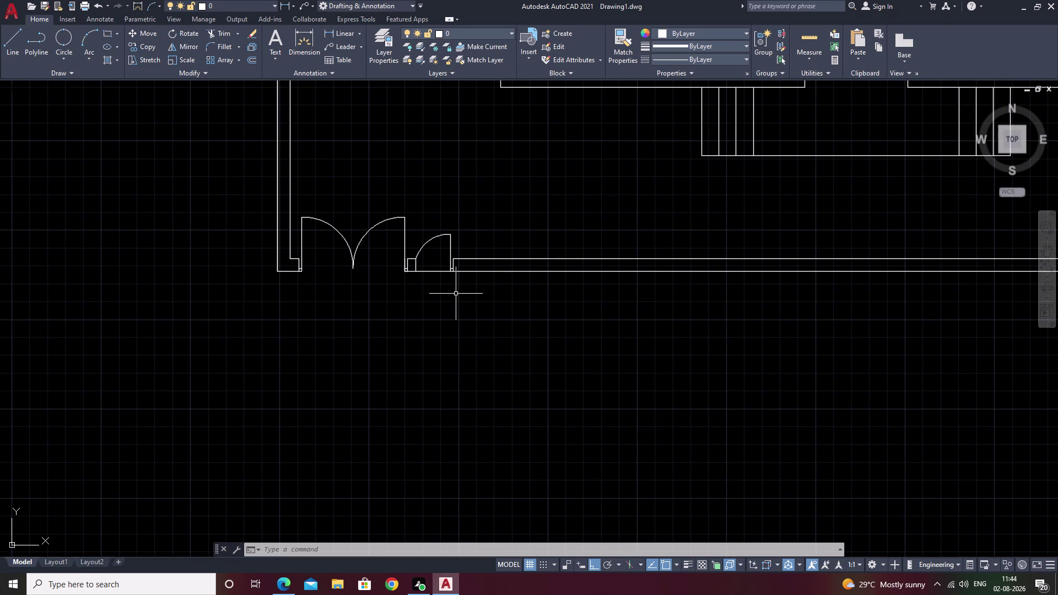
key(Escape)
scroll(up, 3)
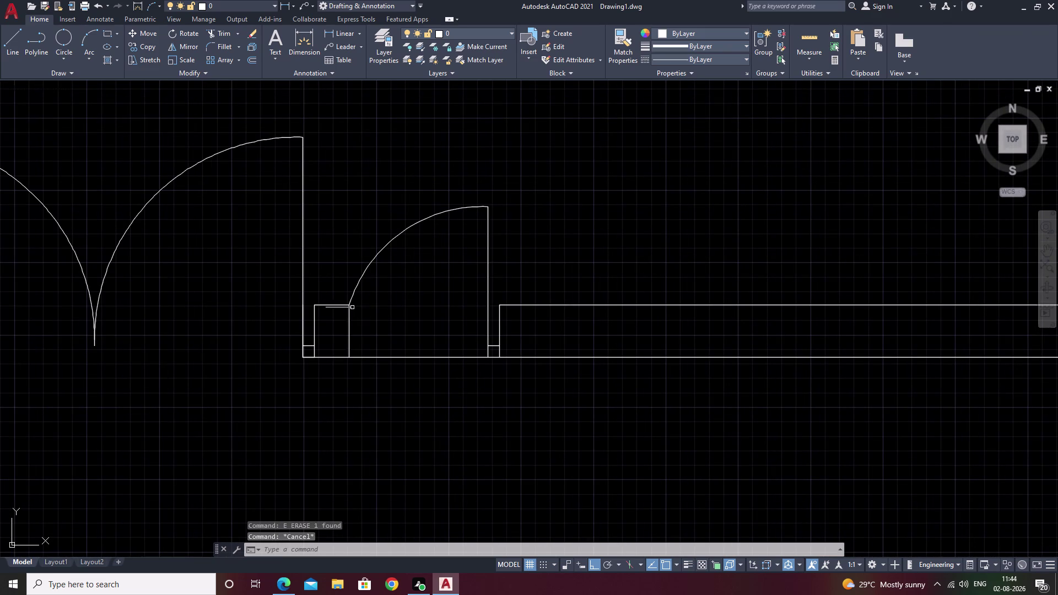
click(344, 304)
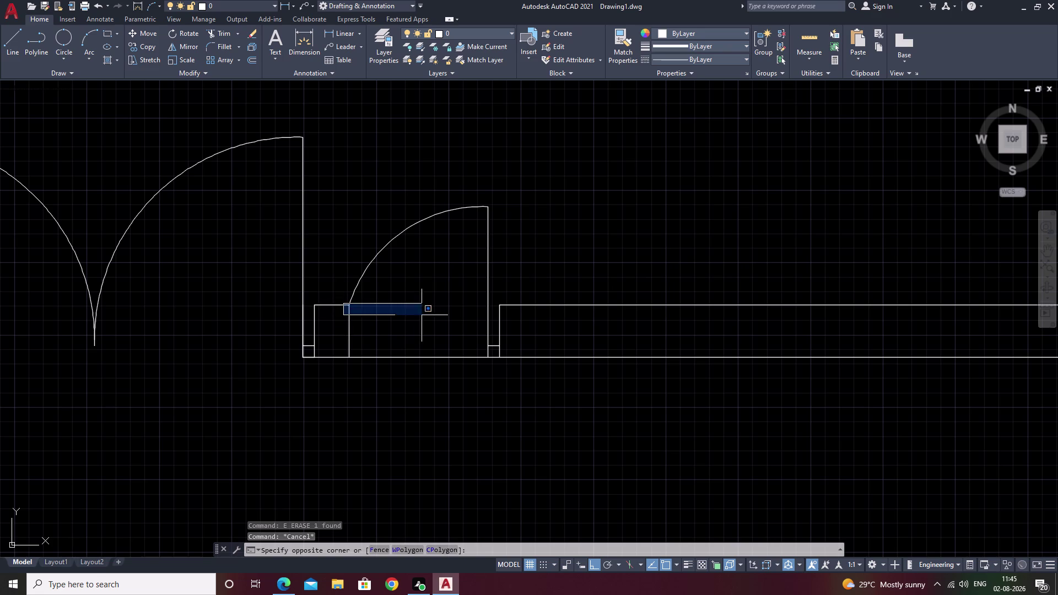
key(Escape)
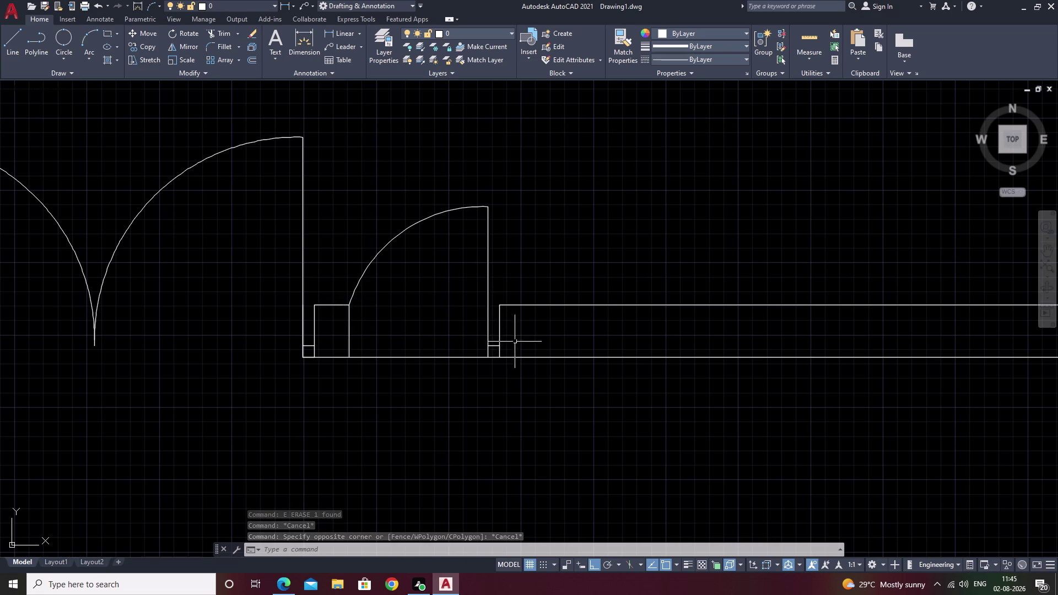
click(489, 316)
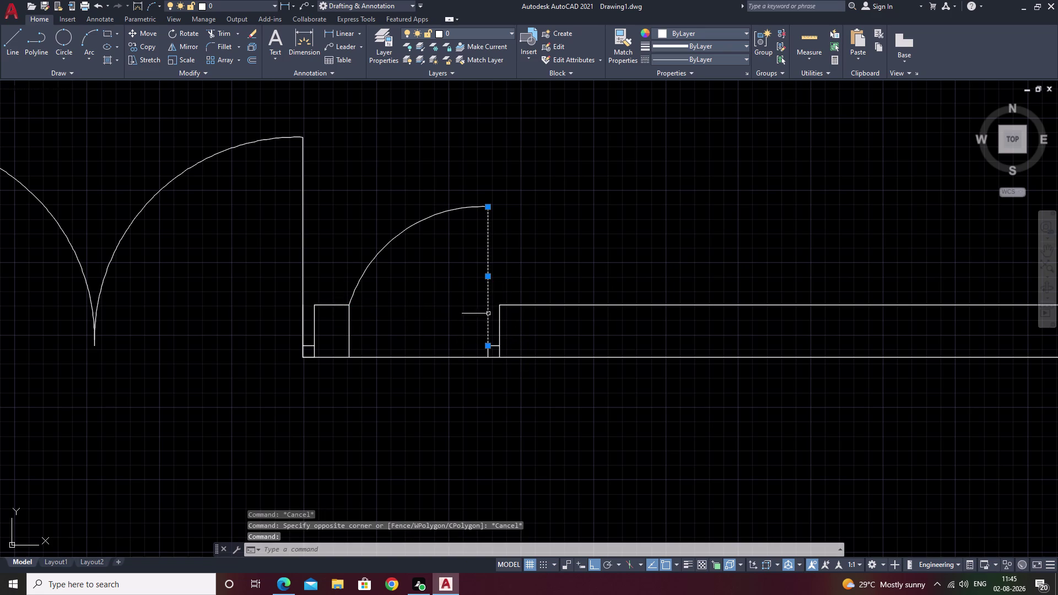
double_click(422, 221)
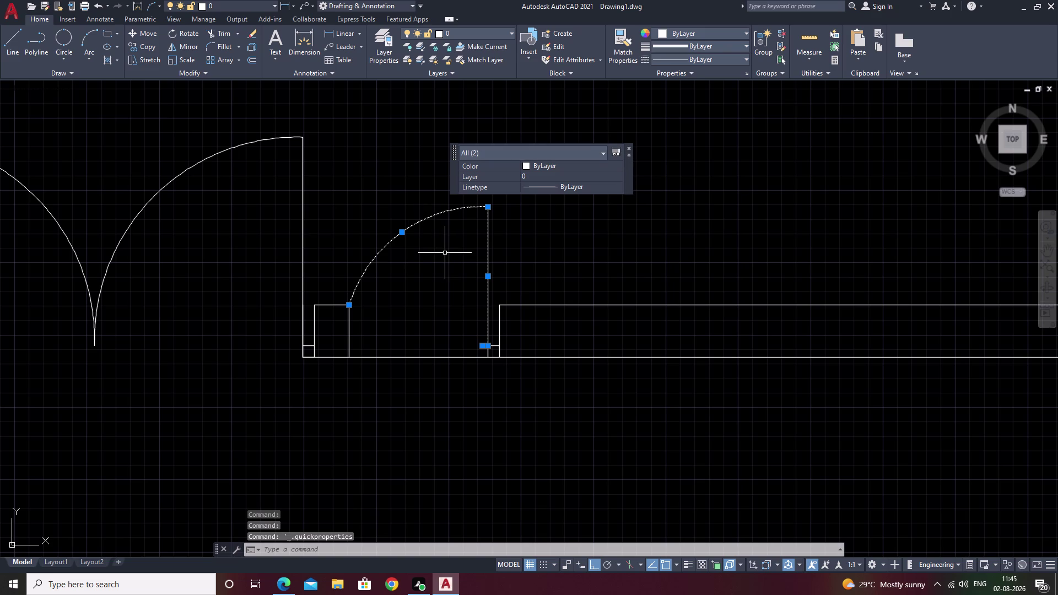
text(e)
key(space)
middle_drag(513, 288, 852, 369)
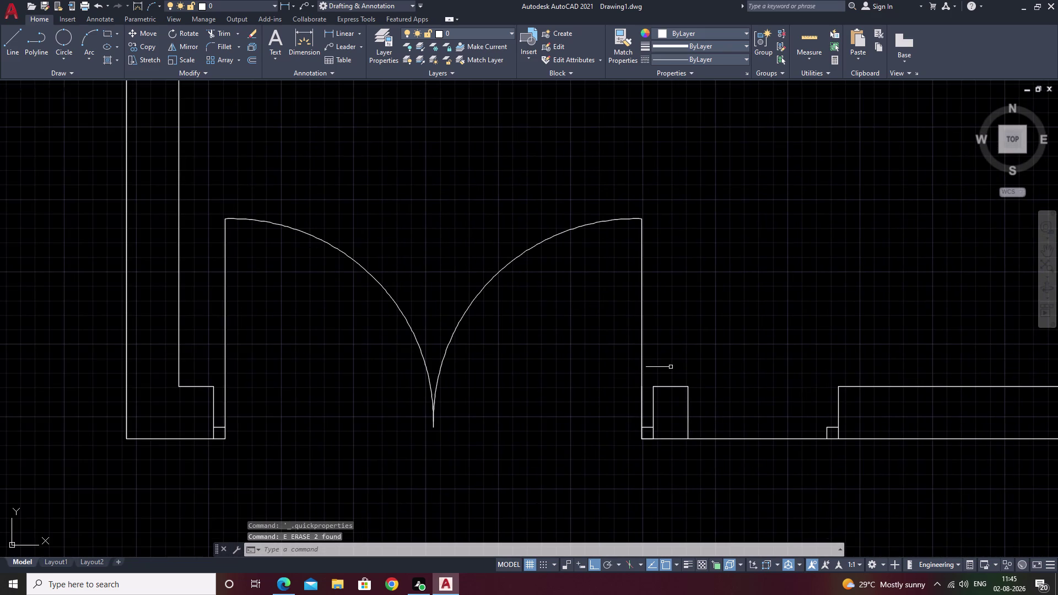
scroll(down, 3)
middle_drag(854, 327, 466, 456)
Open the door size notes to check the opening dimensions.
scroll(up, 3)
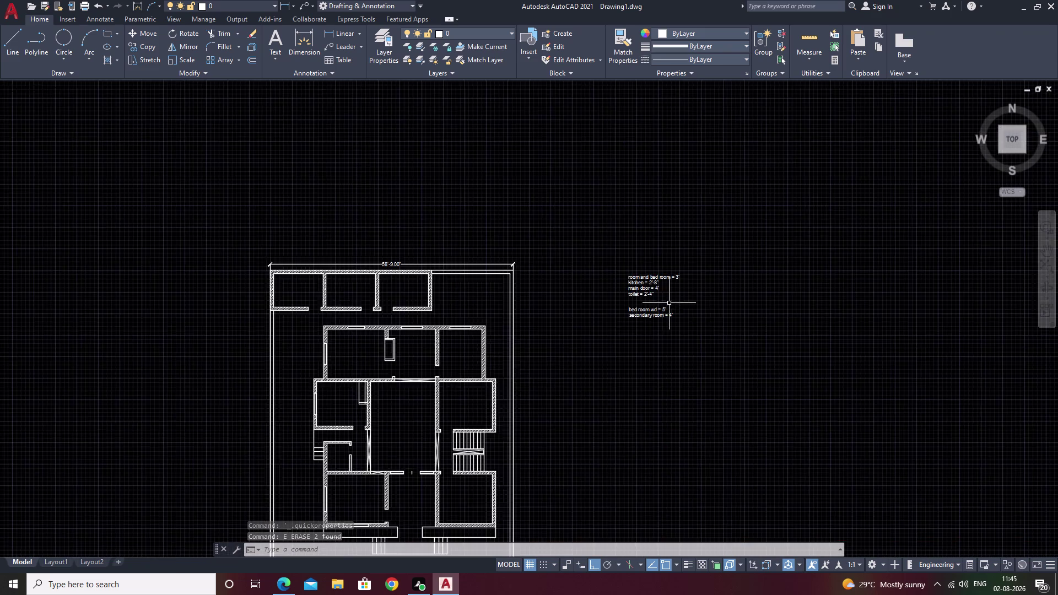
double_click(618, 269)
double_click(612, 257)
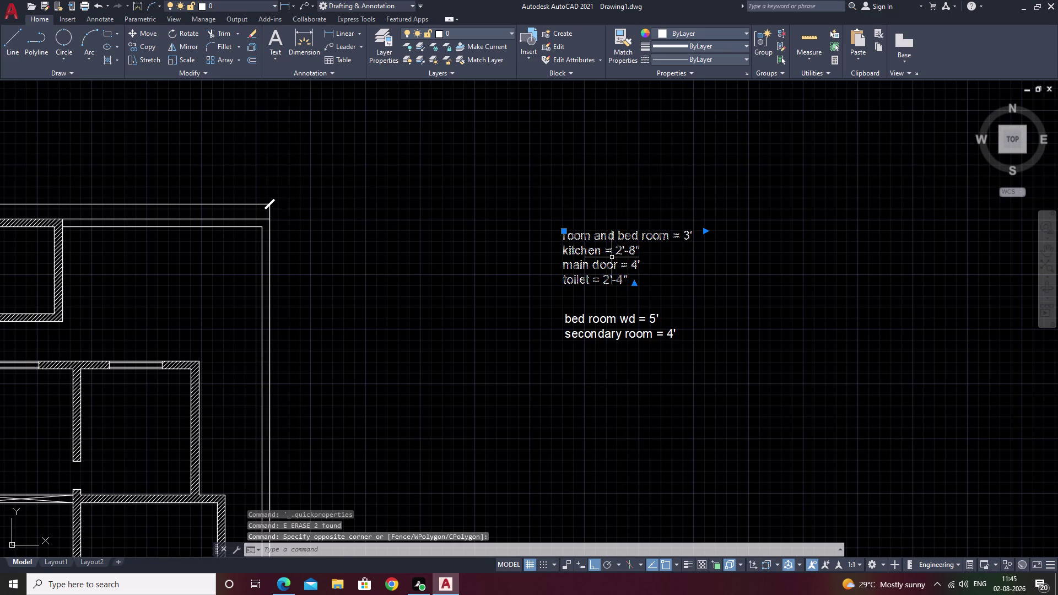
double_click(612, 257)
double_click(609, 258)
click(651, 242)
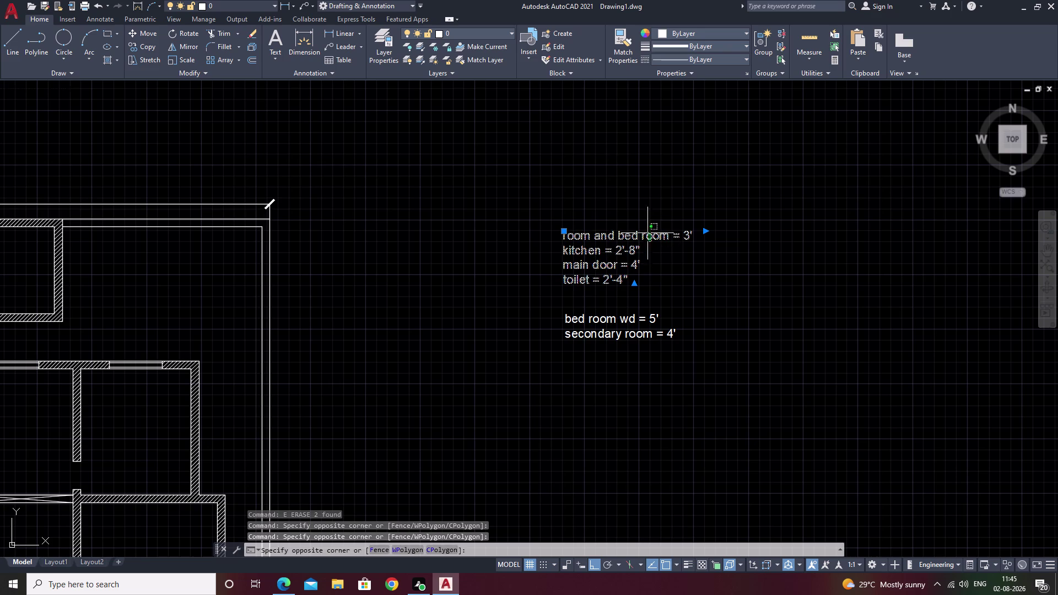
click(645, 229)
double_click(642, 236)
key(Escape)
double_click(634, 246)
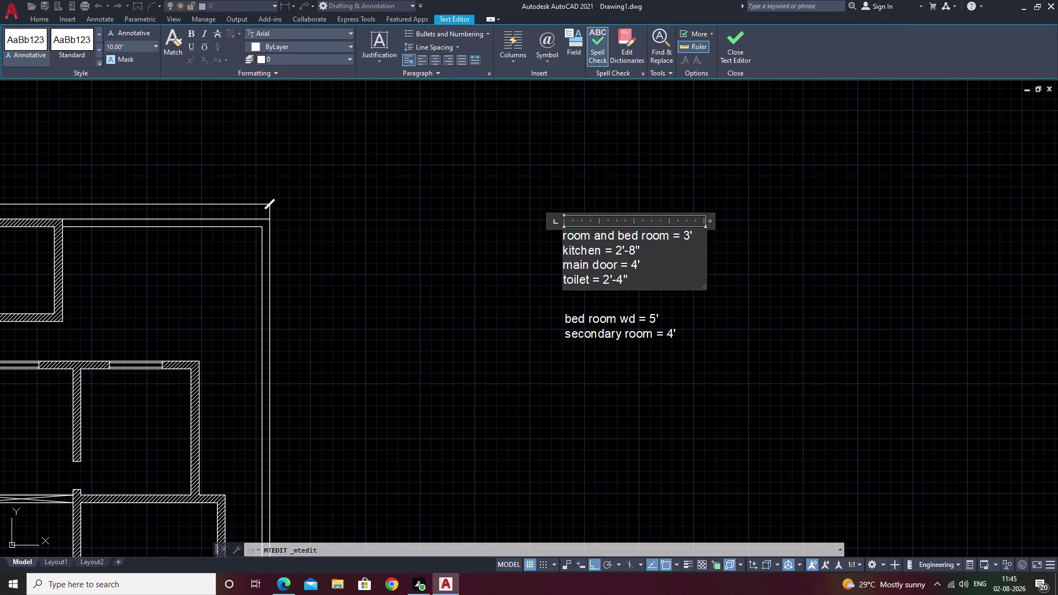
key(Escape)
Draw a 2' door leaf line up from the smaller opening's right wall end.
middle_drag(232, 422, 953, 206)
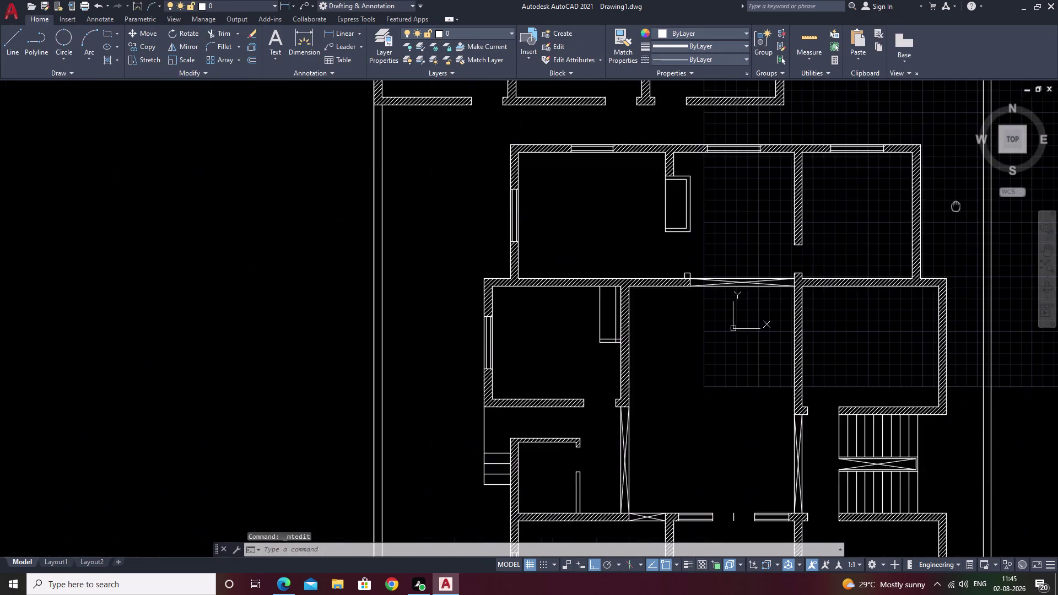
middle_drag(663, 359, 819, 210)
middle_drag(824, 437, 838, 224)
middle_drag(819, 412, 773, 322)
scroll(up, 3)
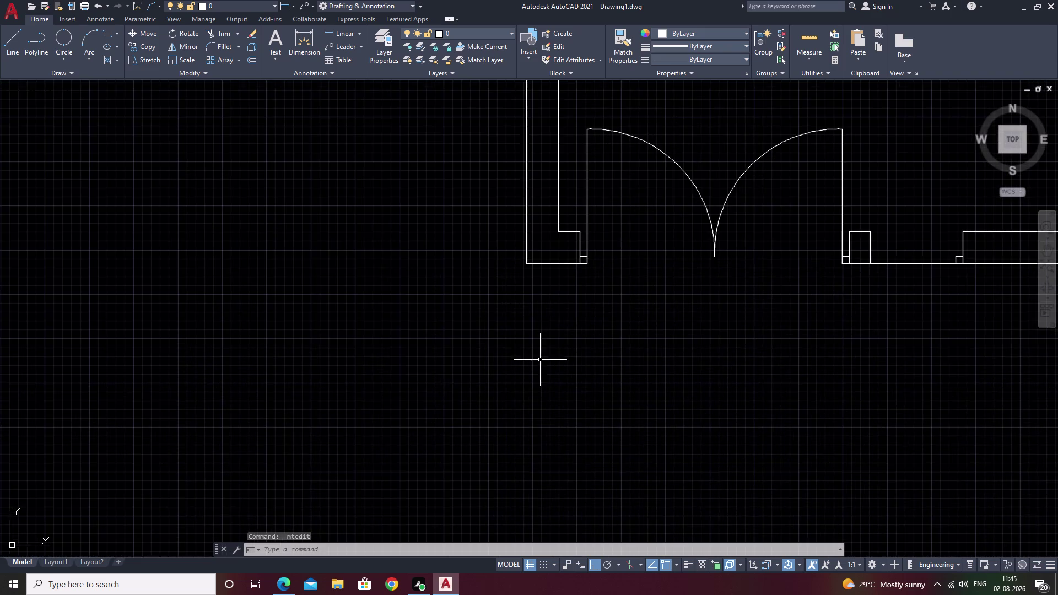
middle_drag(801, 378, 327, 443)
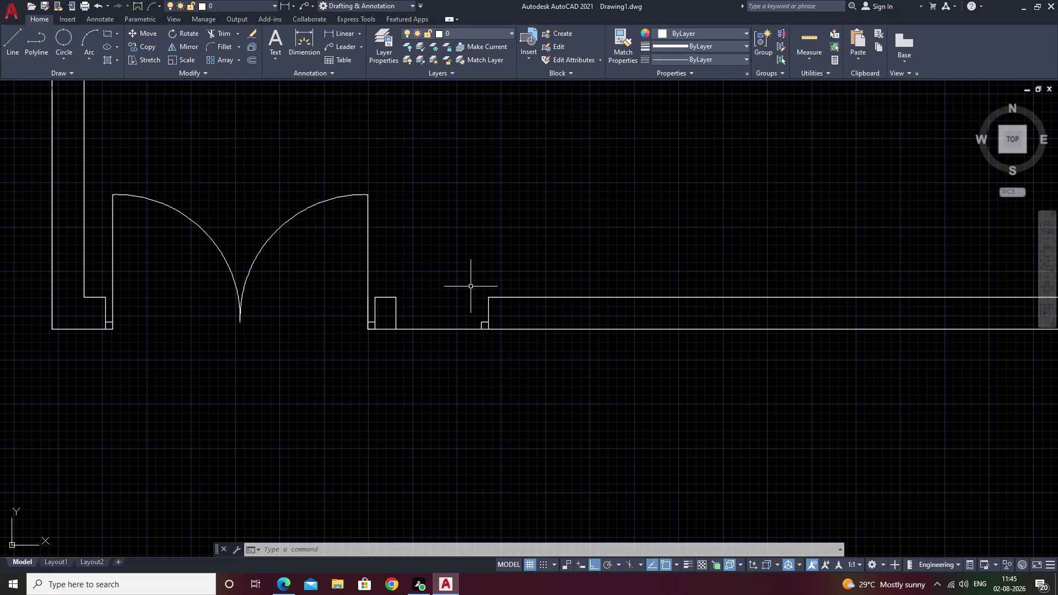
text(l)
key(space)
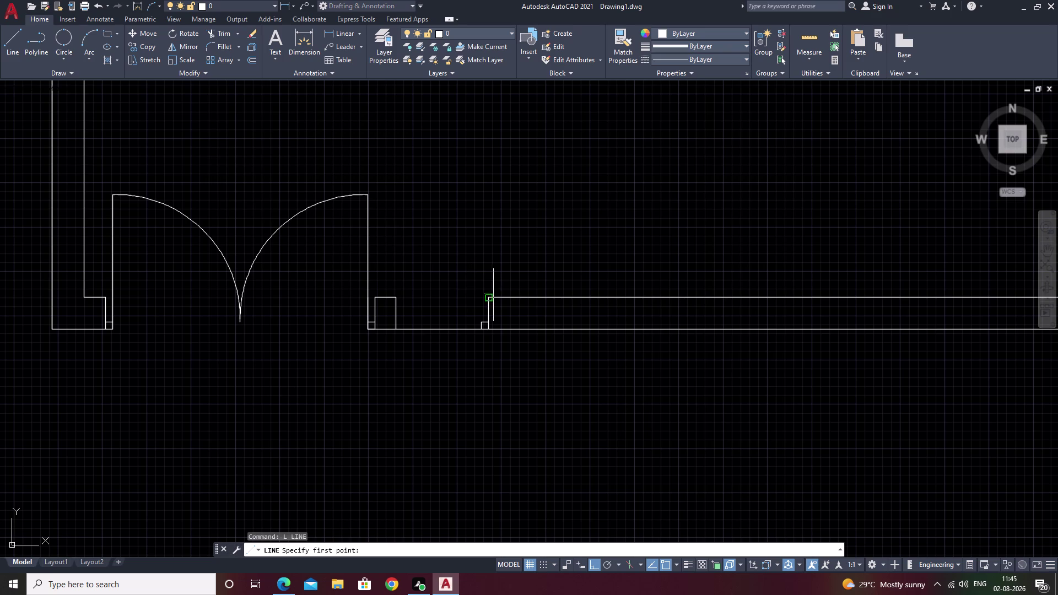
click(491, 295)
text(2')
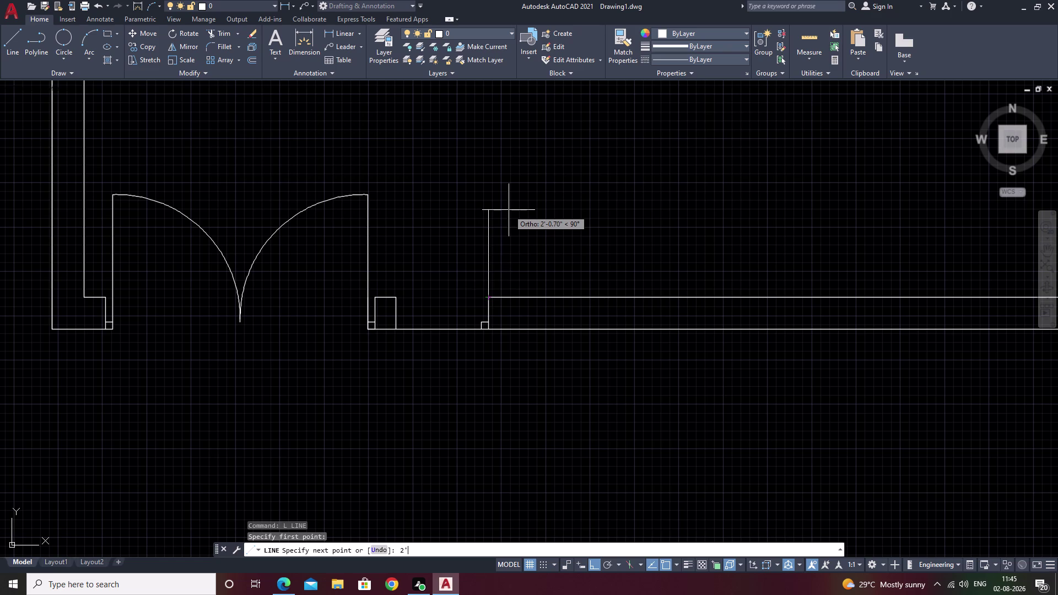
key(space)
key(Escape)
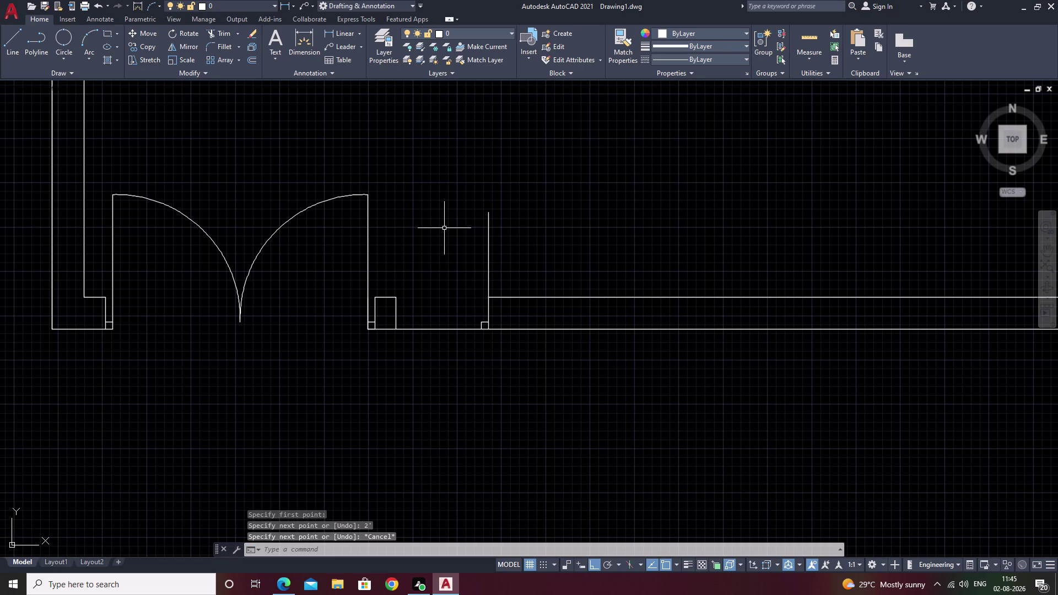
Offset the door leaf line 2 inches to its left.
text(o)
key(space)
text(2)
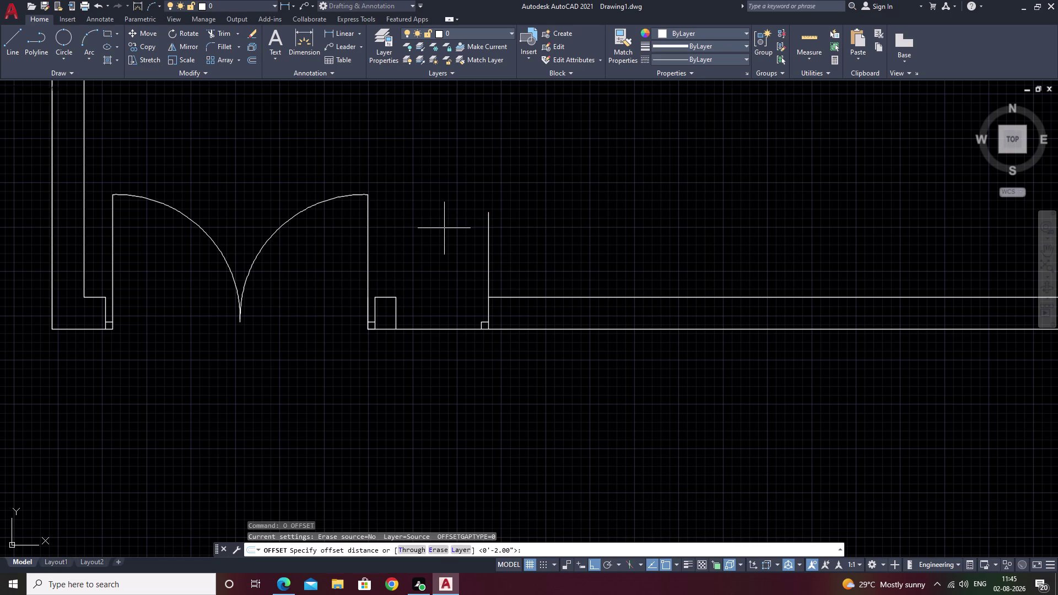
key(space)
double_click(488, 248)
click(454, 251)
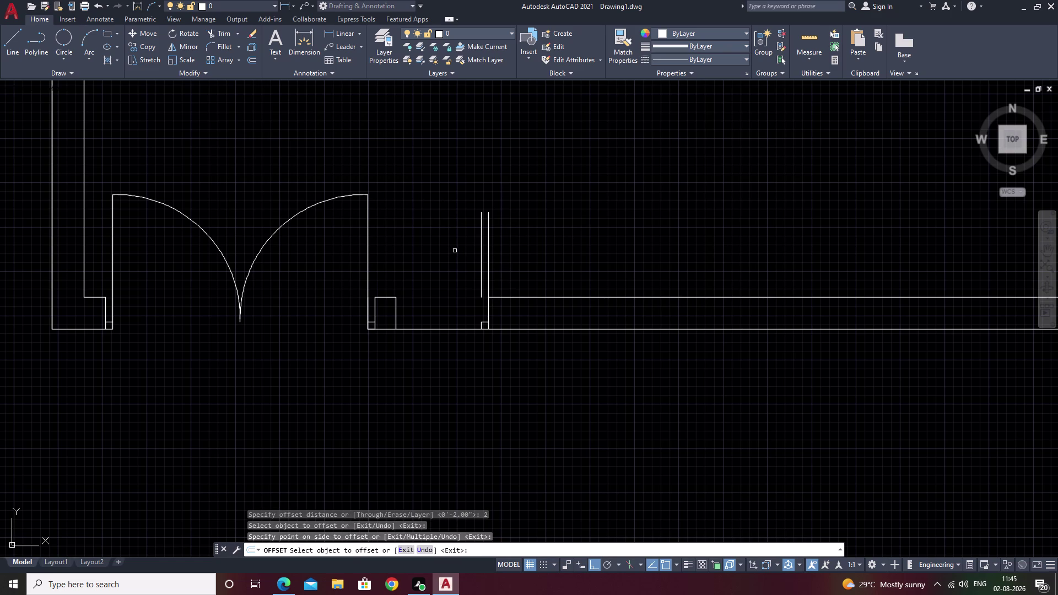
key(Escape)
Draw a 3-point swing arc from the leaf top to the opposite wall corner.
key(Escape)
click(83, 38)
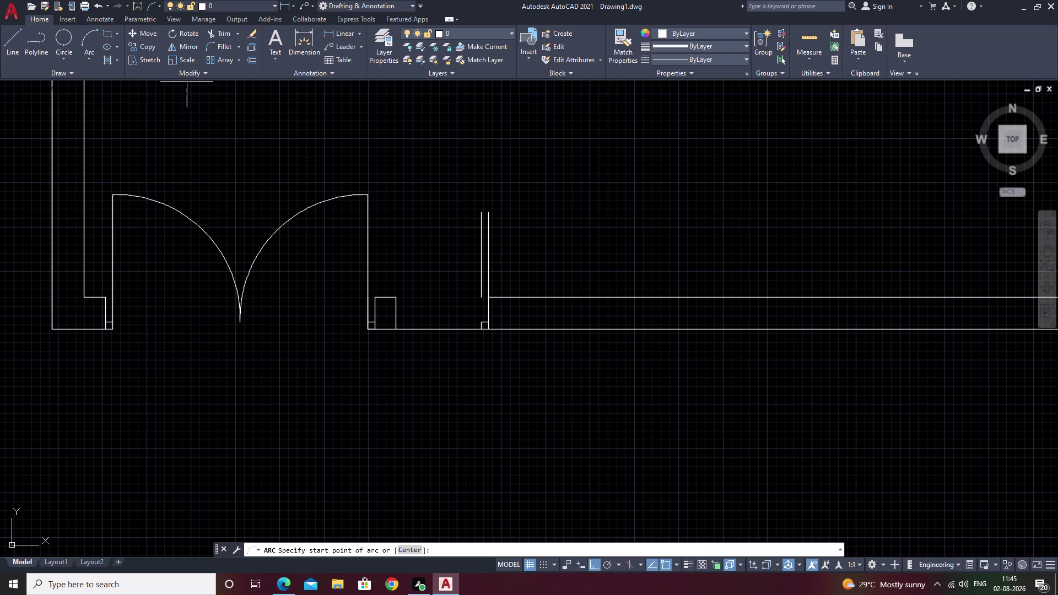
scroll(up, 3)
double_click(411, 247)
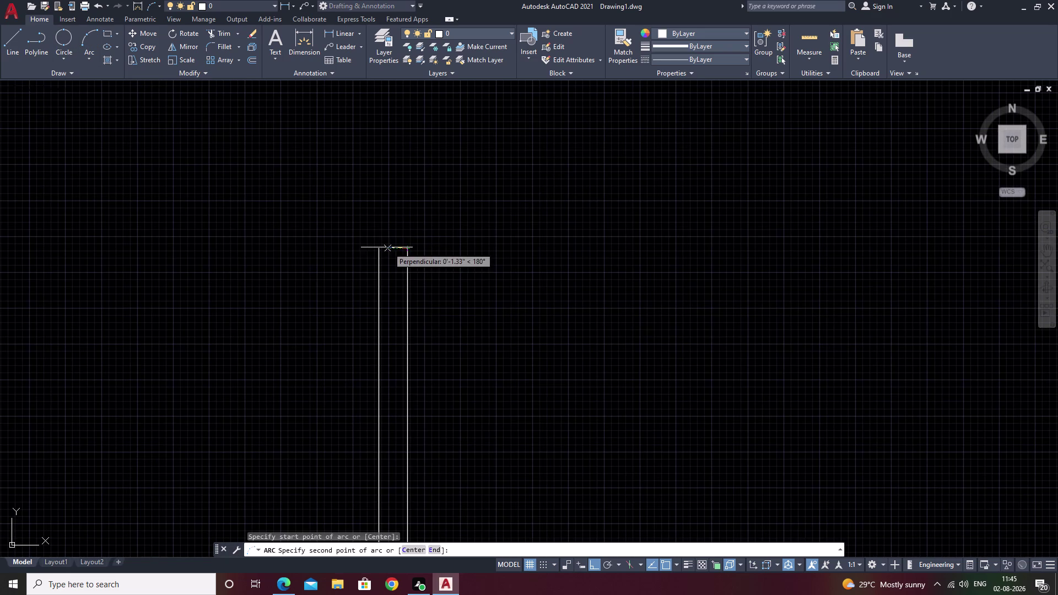
click(380, 247)
scroll(down, 3)
middle_drag(334, 315, 431, 259)
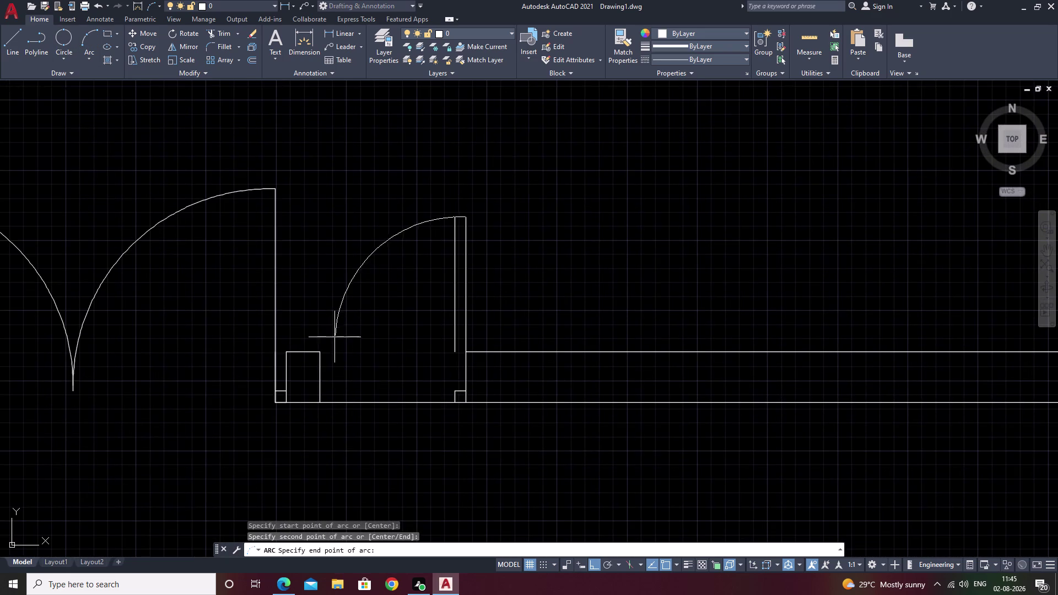
click(318, 354)
key(Escape)
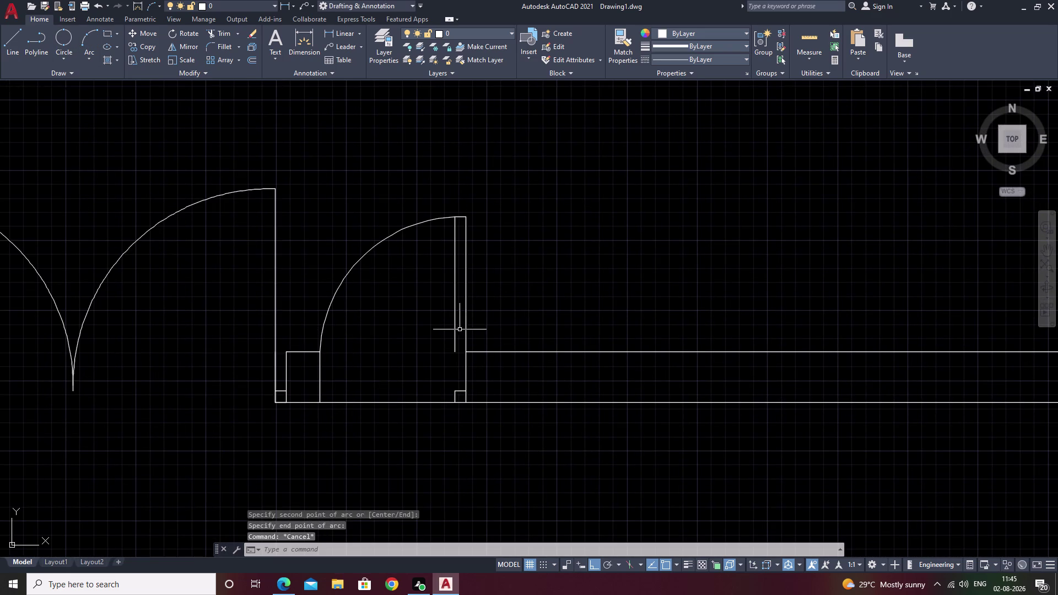
Erase the inner offset copy of the door leaf.
double_click(454, 315)
text(e)
key(space)
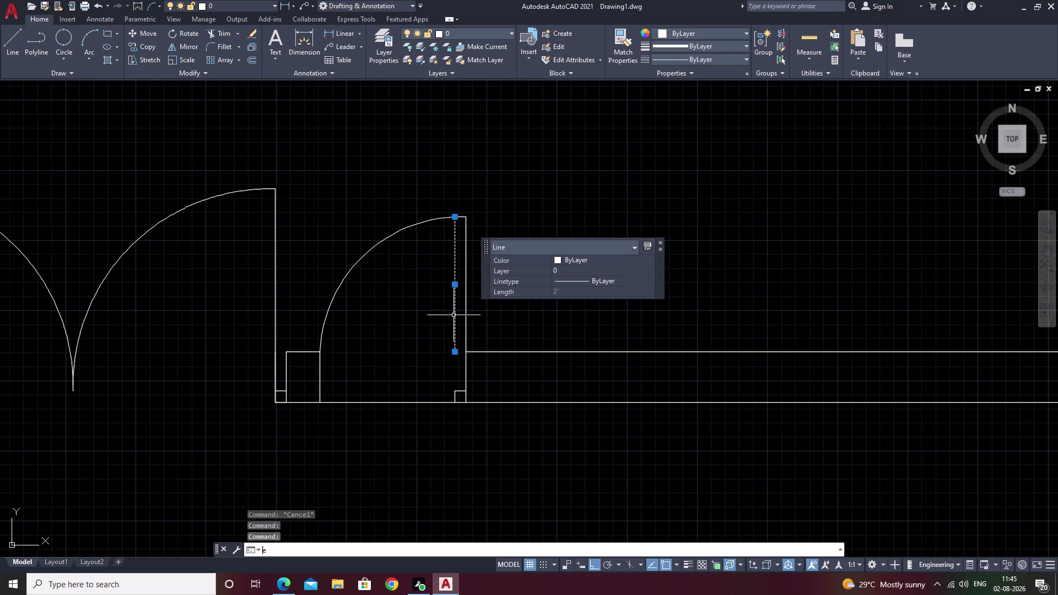
scroll(down, 3)
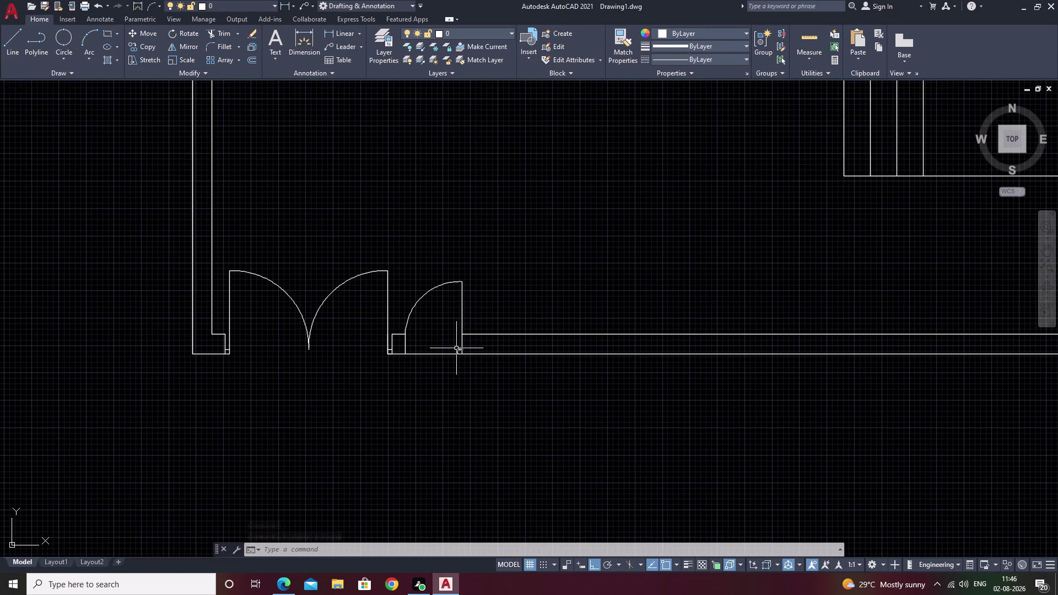
Cancel a started offset, then erase the 2' door leaf line and its swing arc.
key(Escape)
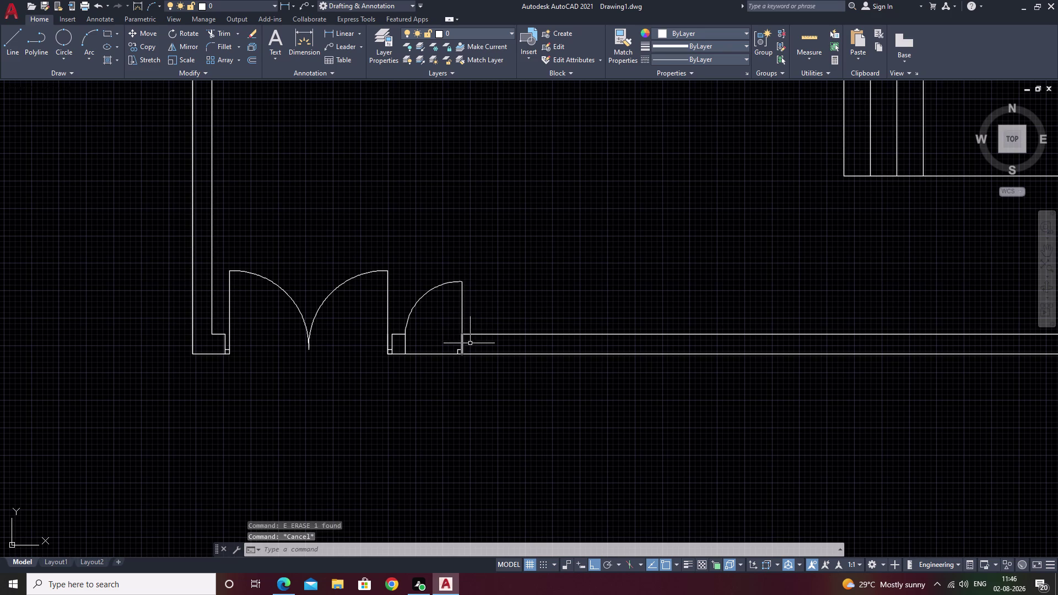
text(o)
key(space)
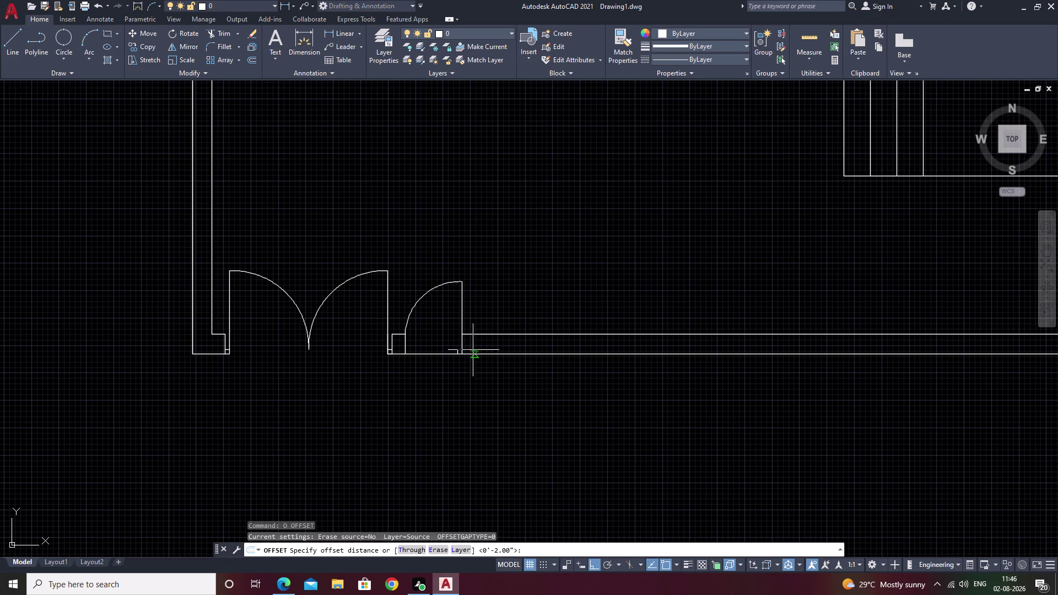
scroll(up, 3)
click(425, 356)
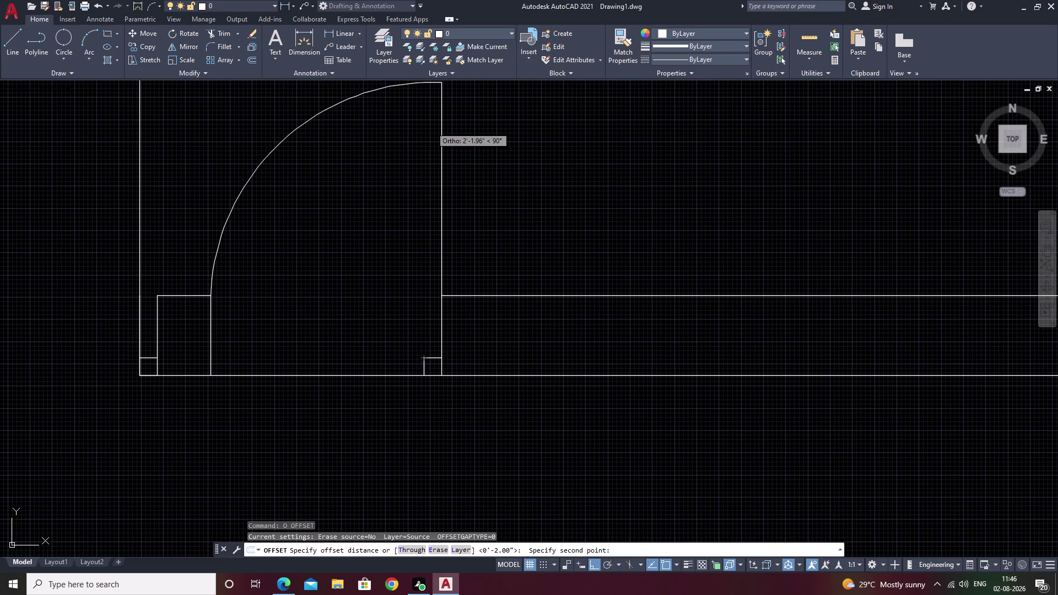
key(Escape)
click(442, 199)
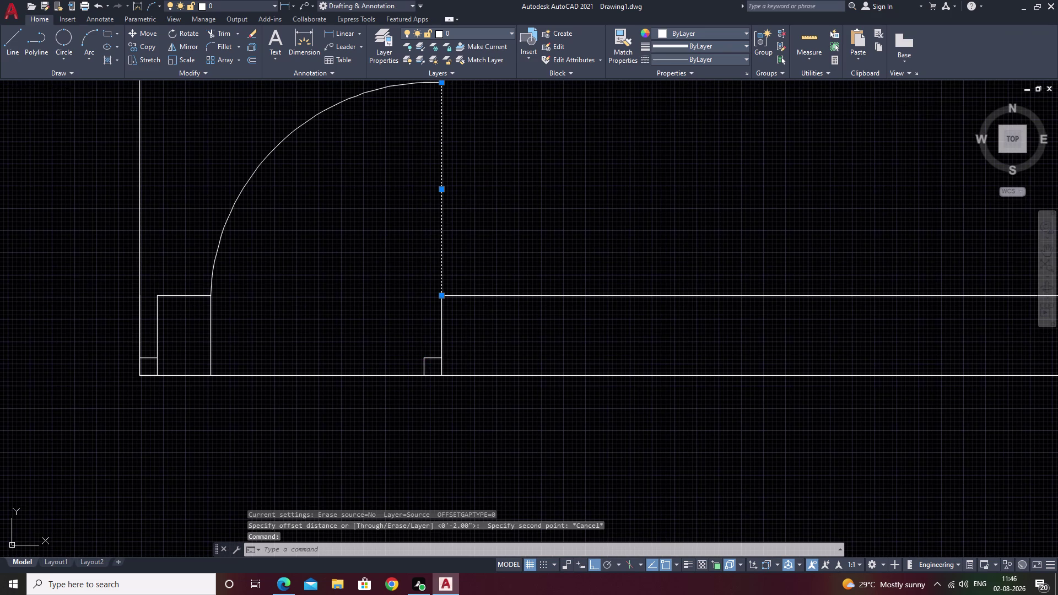
click(342, 108)
click(338, 104)
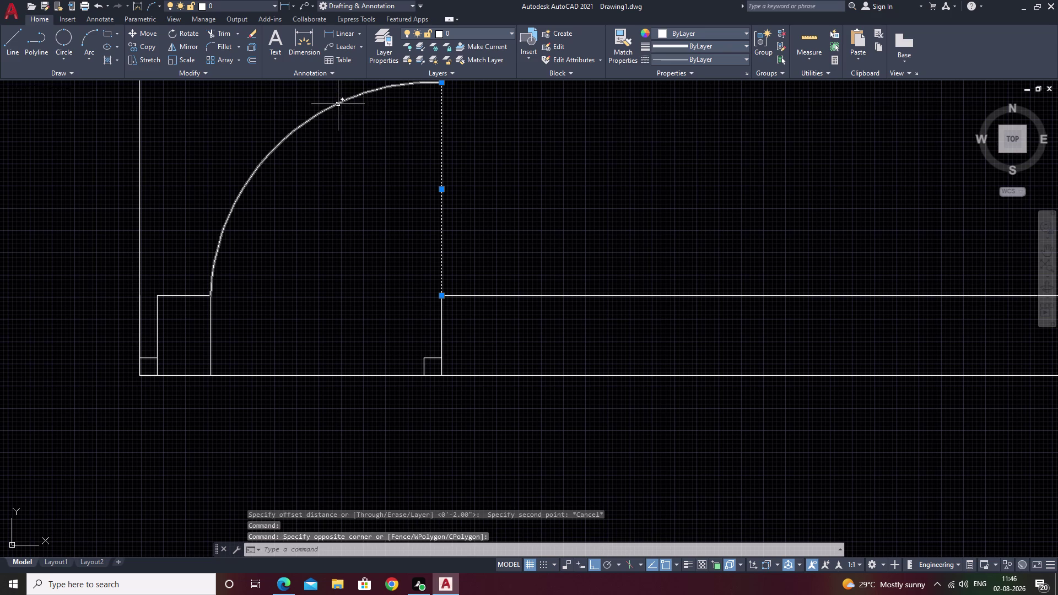
click(337, 104)
text(e)
key(space)
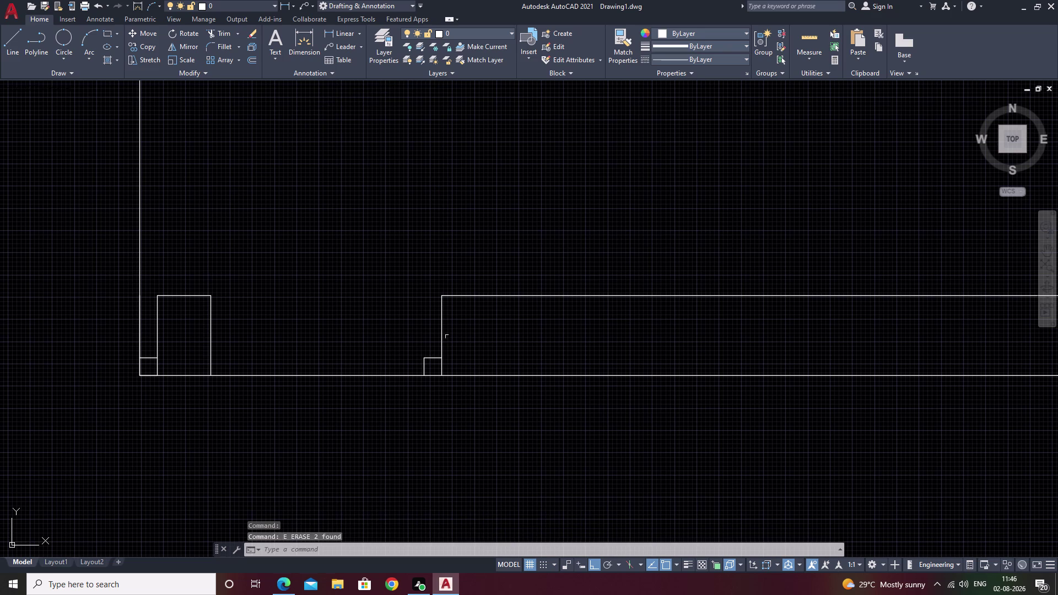
text(l)
key(space)
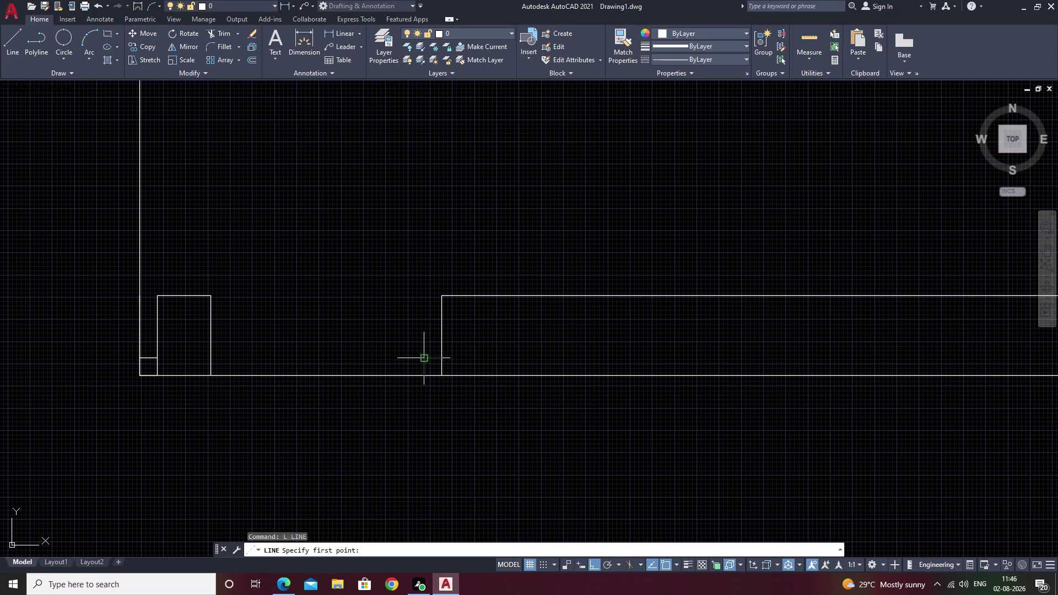
Pick points for a vertical line at the door jamb, then cancel it.
click(424, 358)
middle_drag(440, 129, 454, 278)
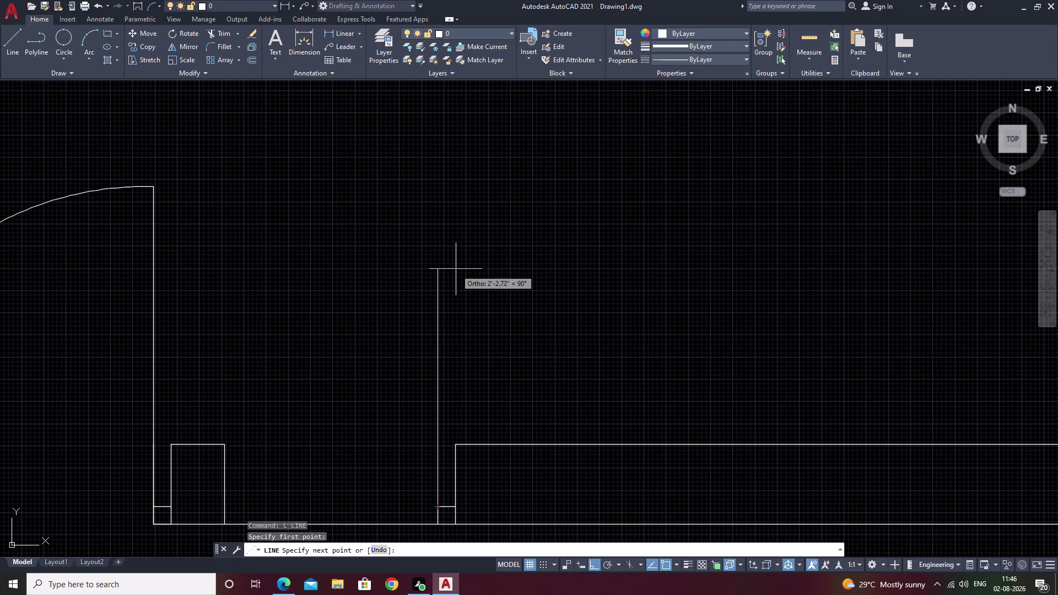
key(grave)
click(468, 197)
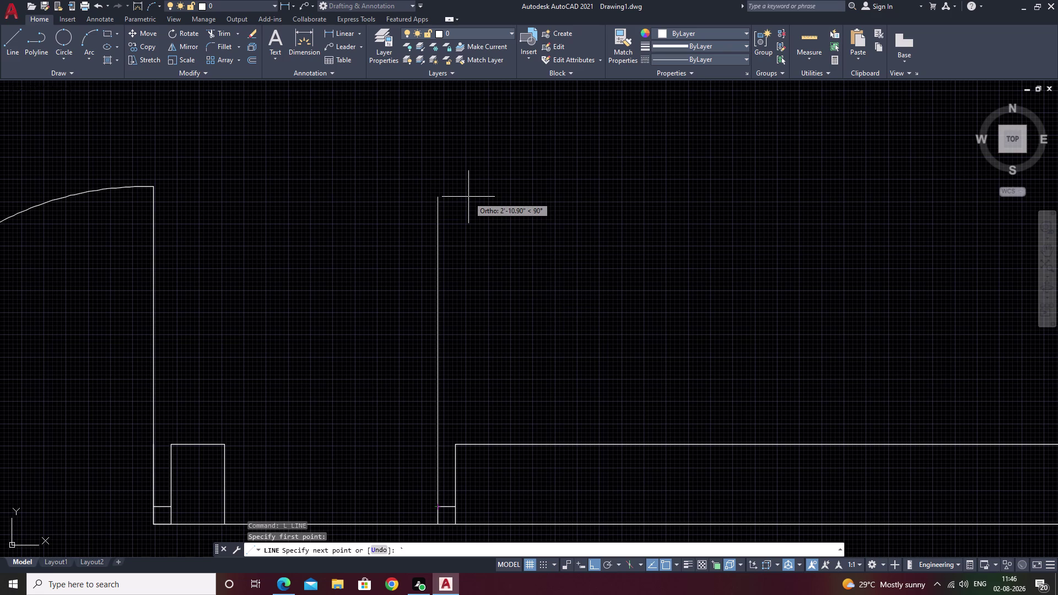
click(478, 332)
click(473, 344)
click(463, 341)
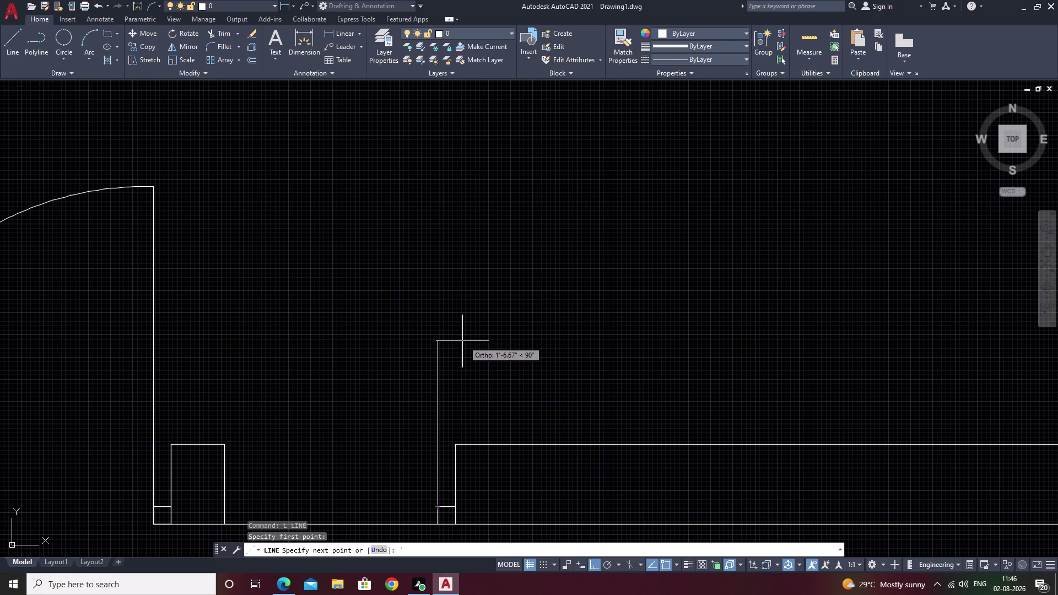
click(448, 338)
click(428, 333)
click(429, 333)
key(Escape)
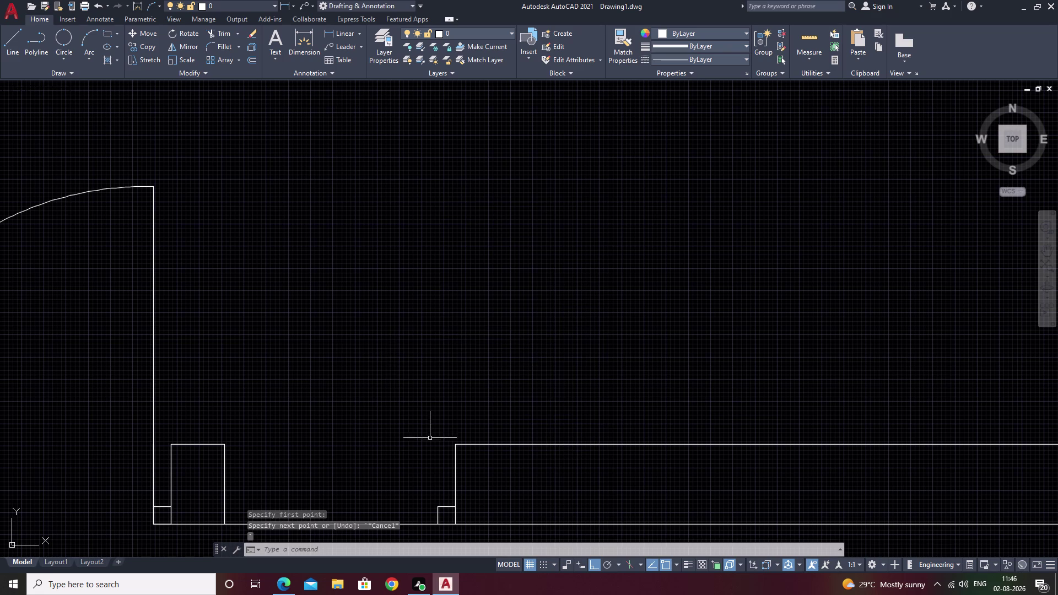
Draw a vertical construction line upward from the door jamb.
key(l)
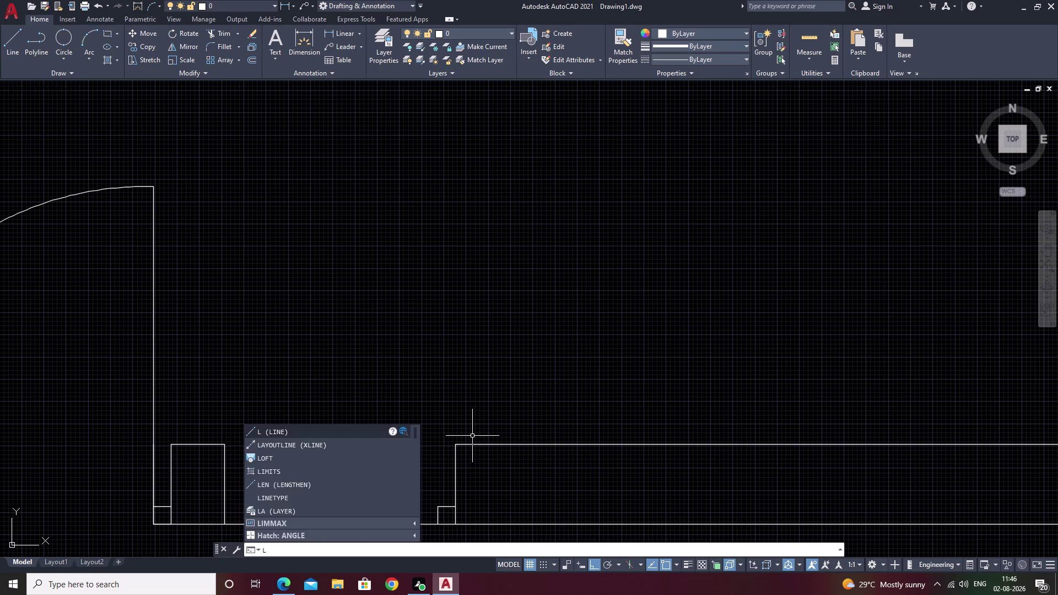
key(space)
click(436, 507)
click(441, 364)
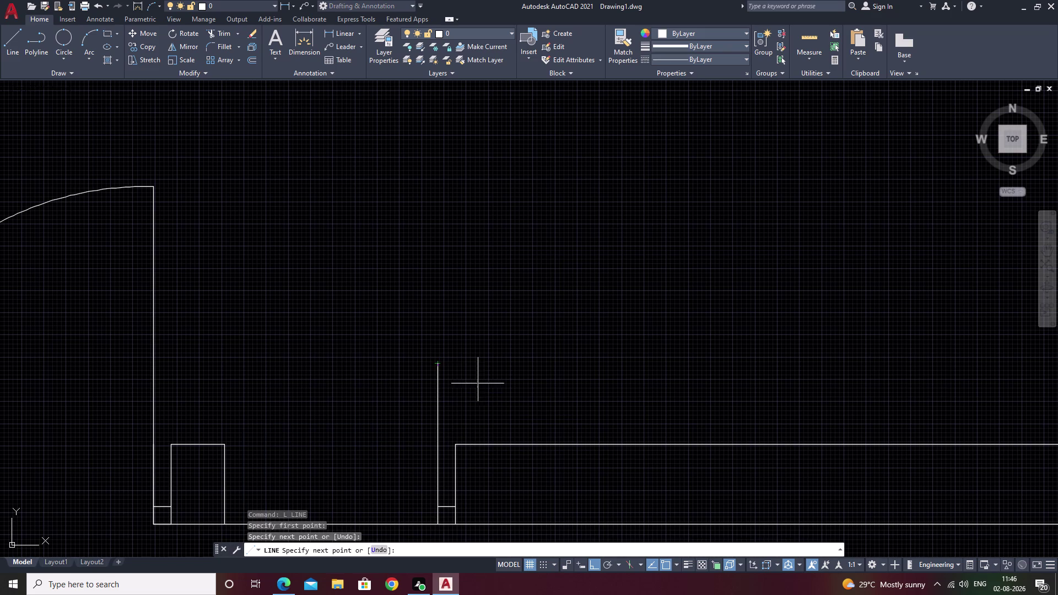
key(Escape)
Extend the wall's top edge to the right door jamb with a fence.
text(e)
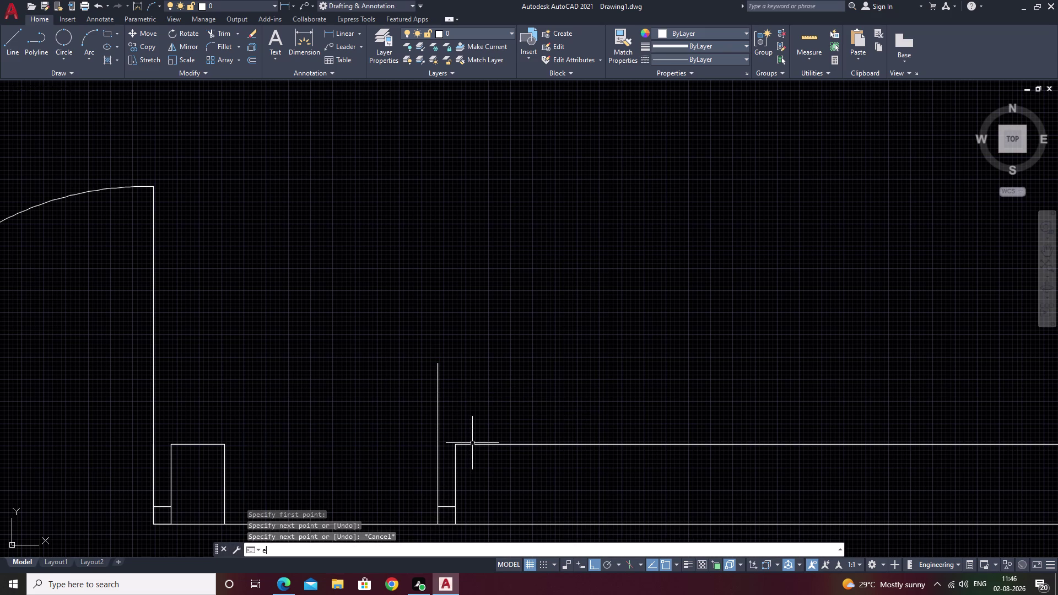
text(x)
key(space)
click(494, 442)
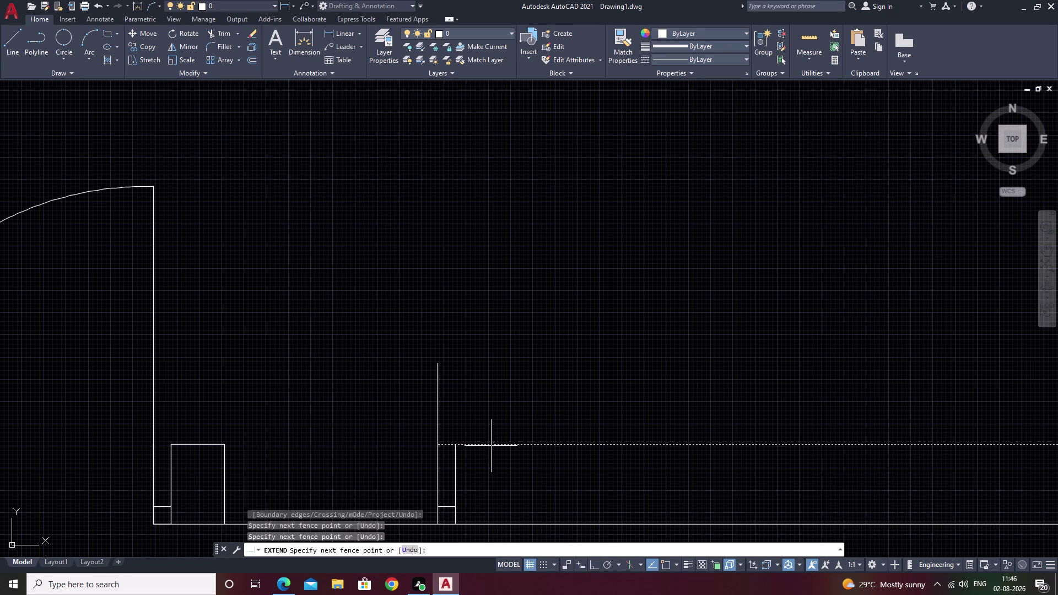
click(494, 445)
key(Escape)
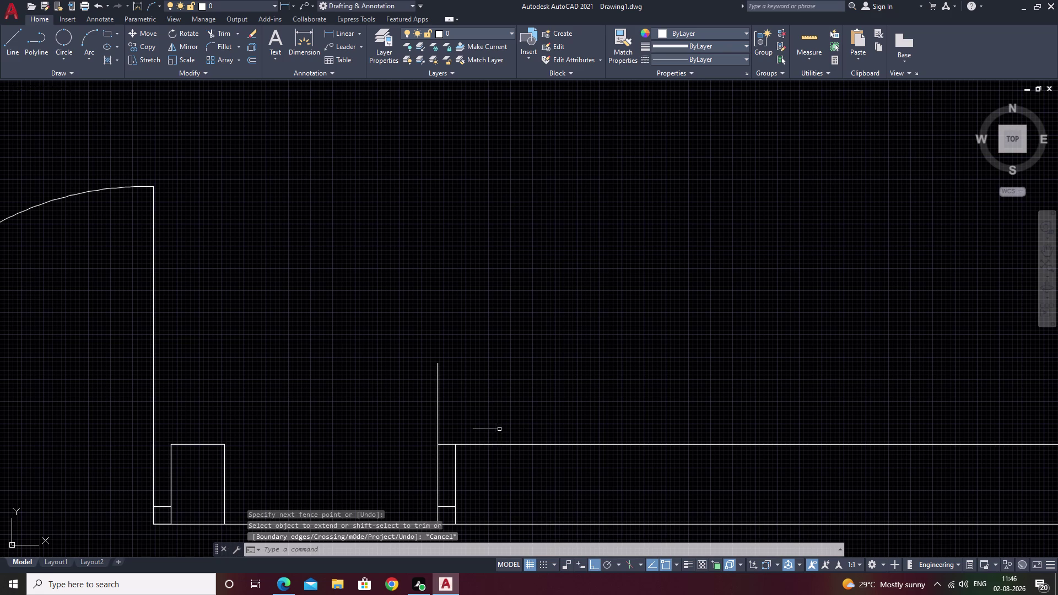
Trim away the extra vertical line above the jamb with a fence.
middle_drag(502, 427, 498, 370)
text(l)
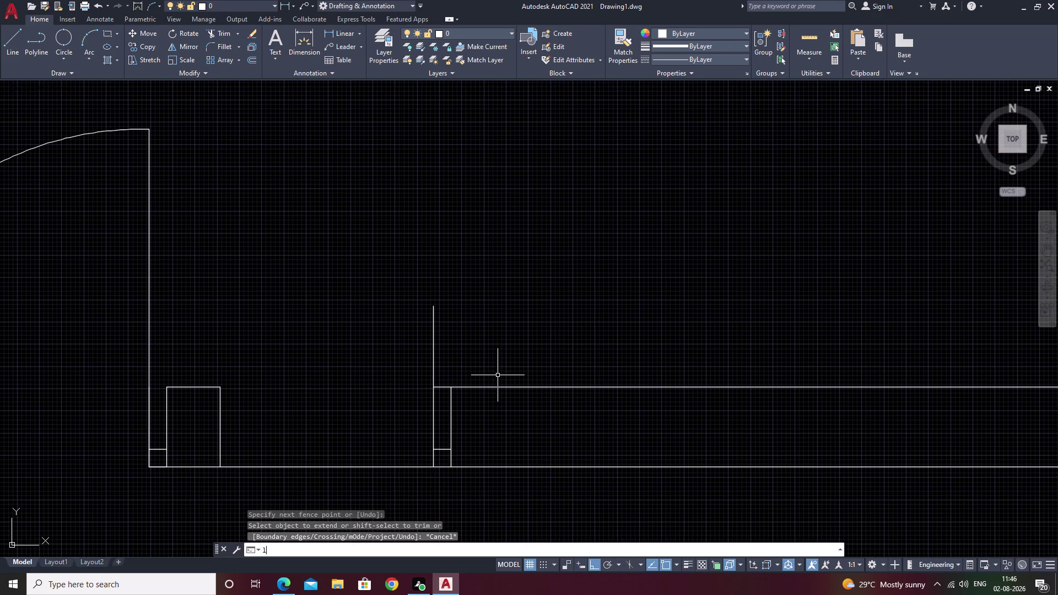
key(space)
key(Escape)
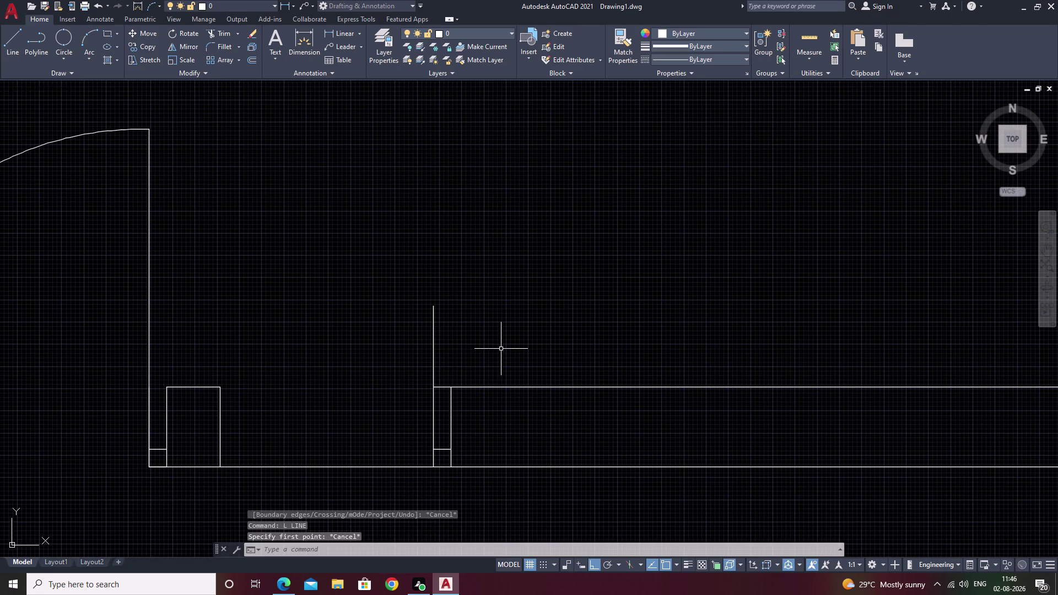
text(tr)
key(space)
drag(505, 334, 389, 367)
key(Escape)
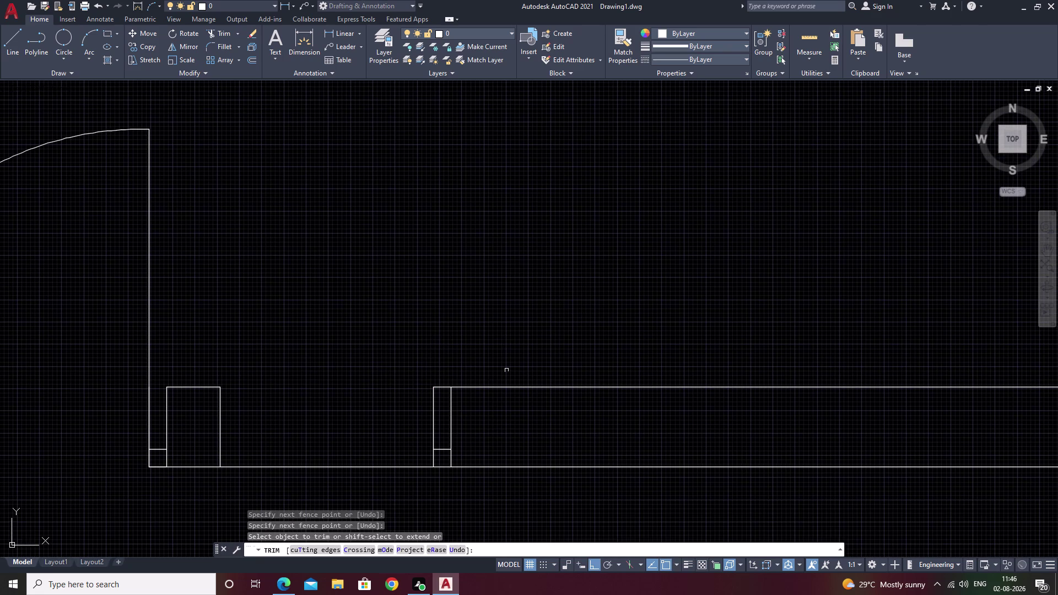
text(l)
key(space)
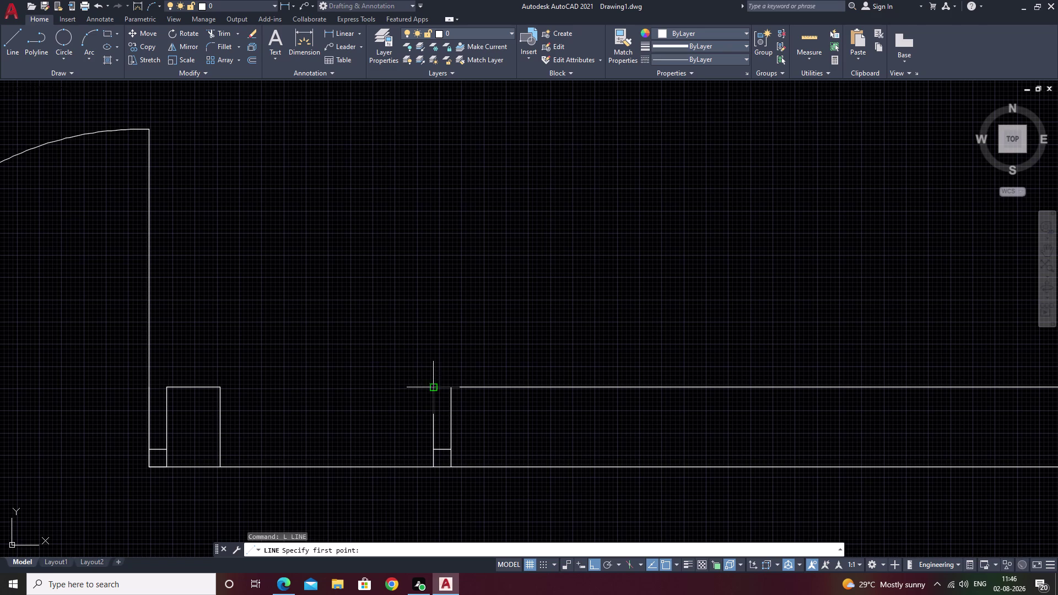
Draw a 2' vertical door leaf at the right jamb and offset it 2" left.
click(435, 390)
text(2')
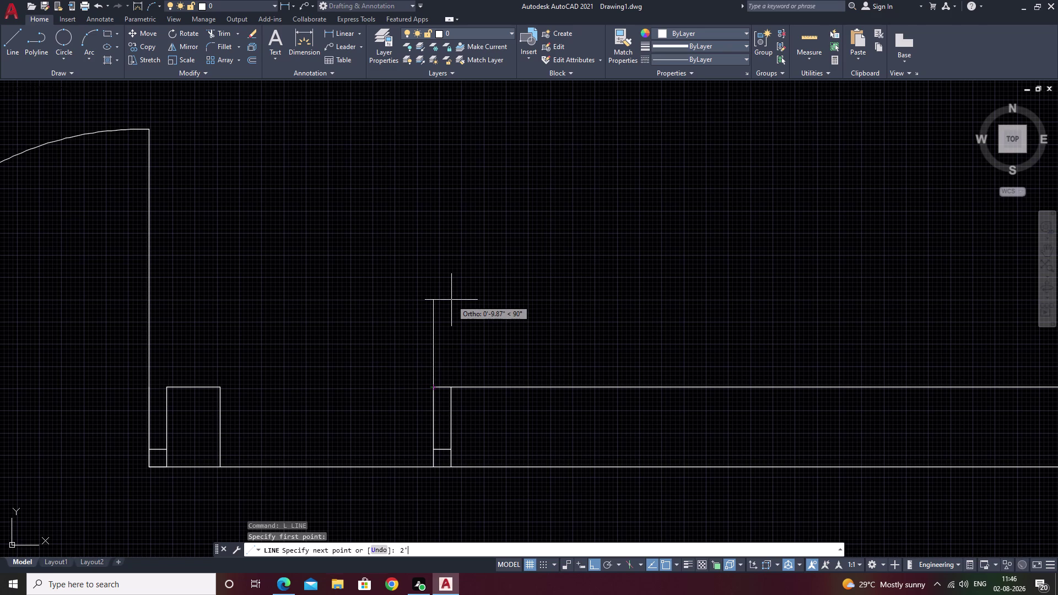
key(space)
key(Escape)
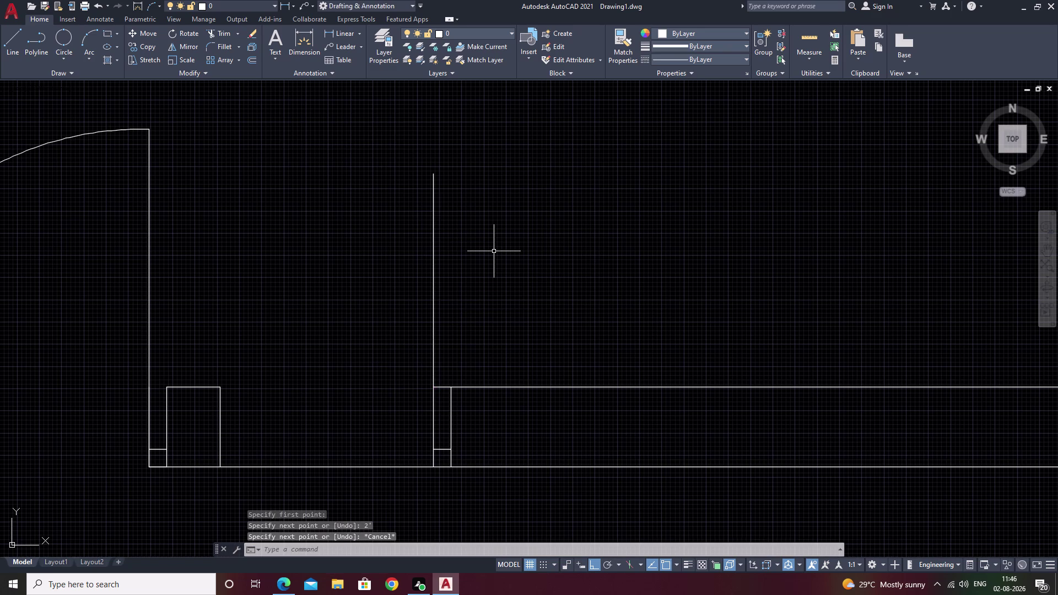
text(o)
key(space)
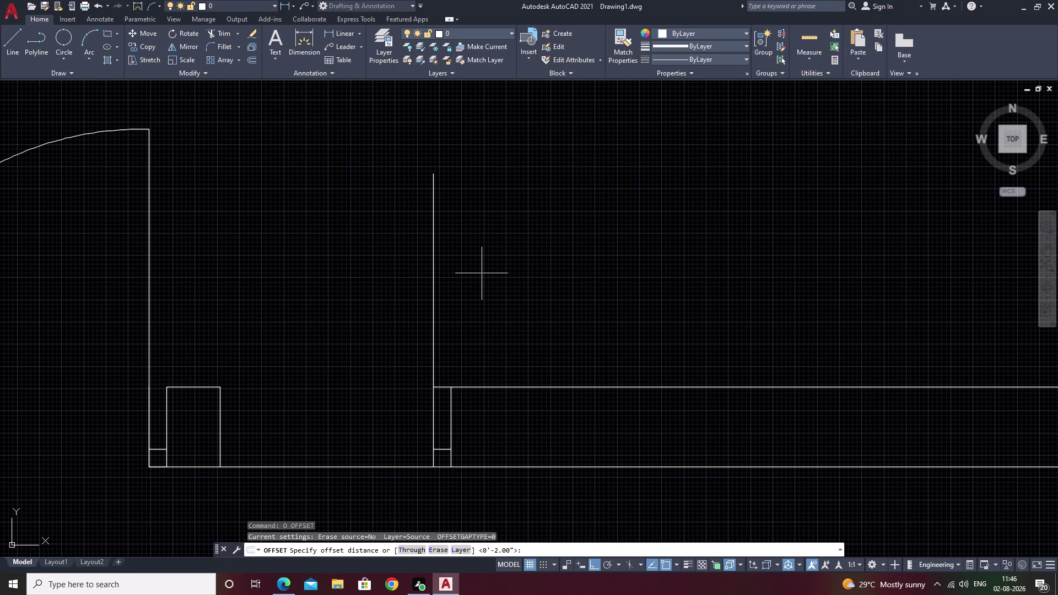
key(space)
double_click(434, 266)
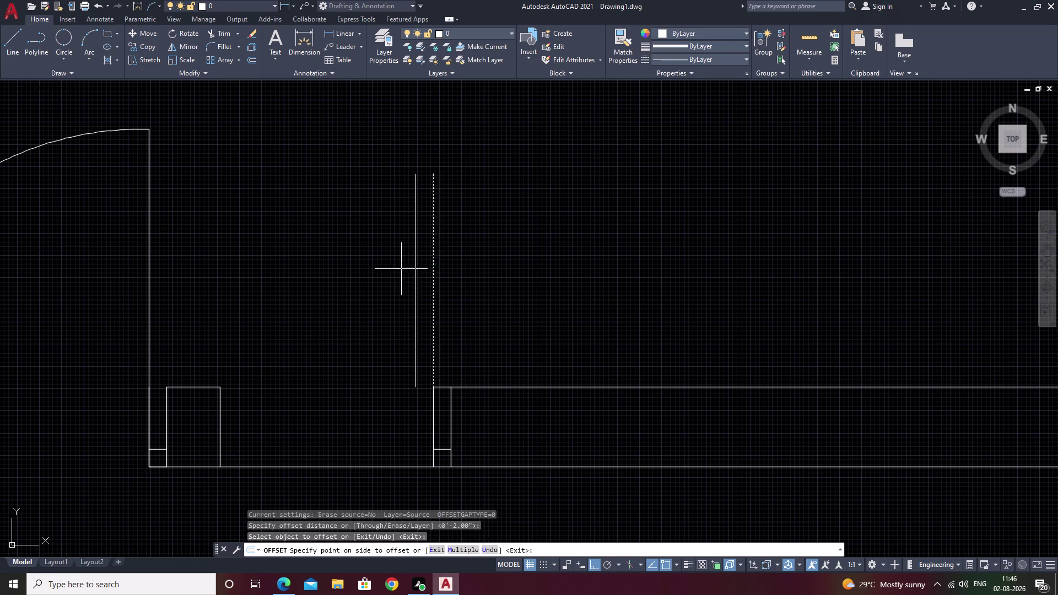
double_click(401, 269)
key(Escape)
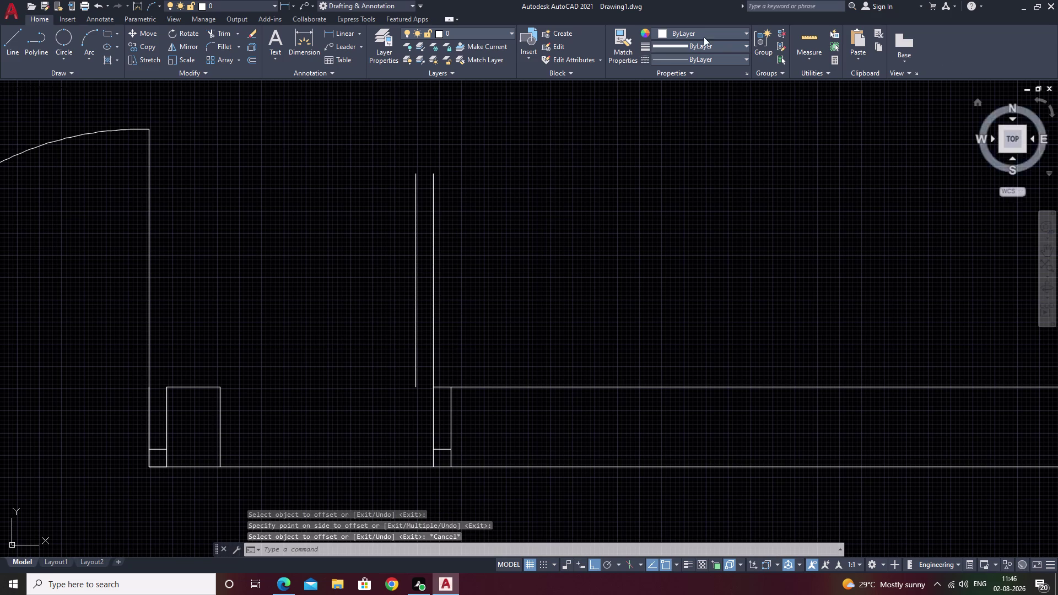
Draw a 3-point swing arc from the leaf top to the left jamb.
click(92, 39)
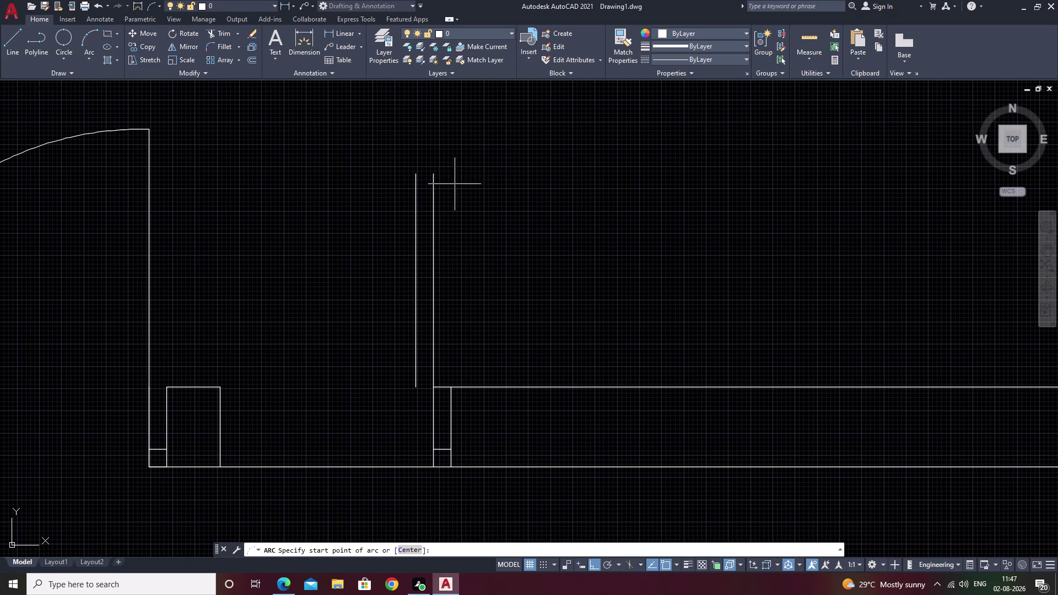
click(434, 173)
click(418, 172)
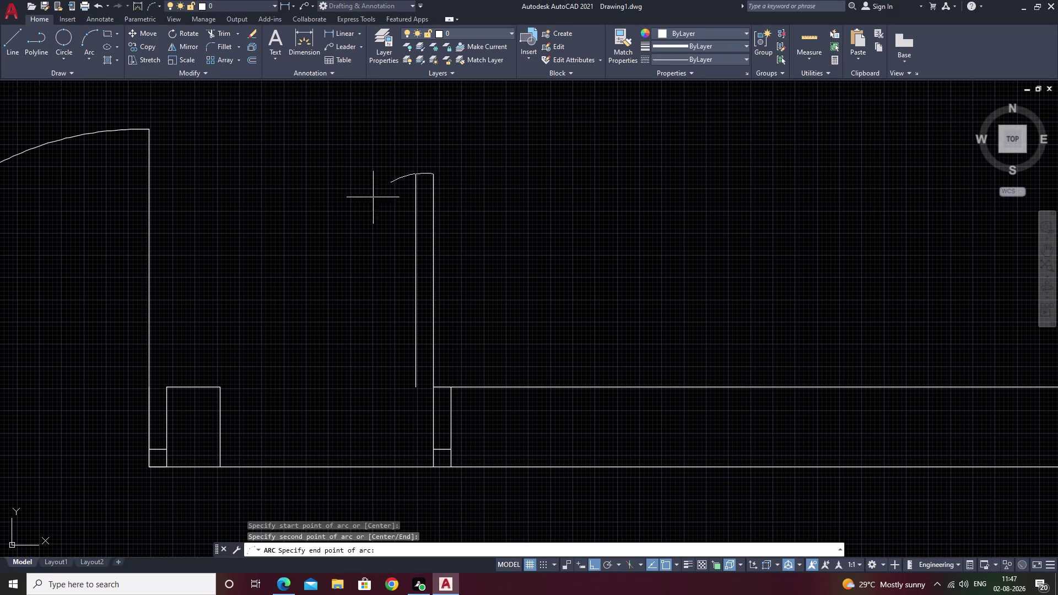
click(219, 383)
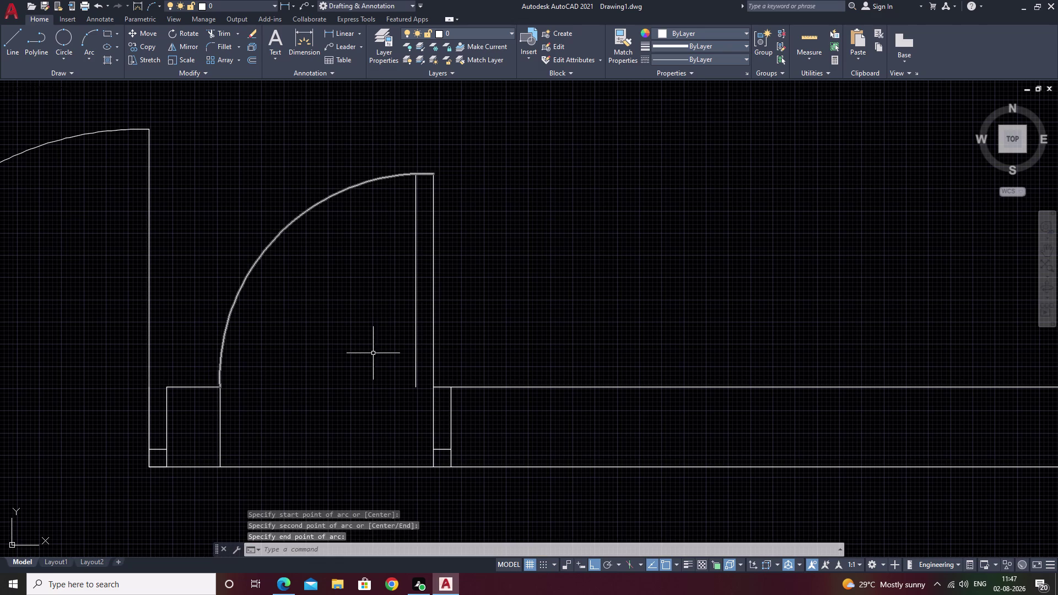
key(Escape)
Erase the offset copy of the door leaf.
click(415, 319)
text(e)
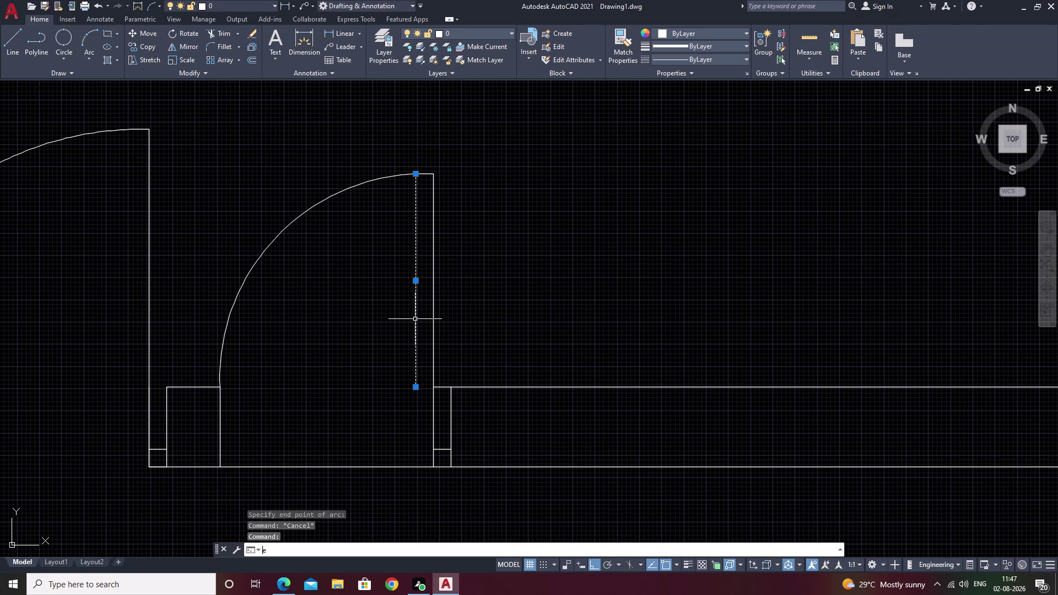
key(space)
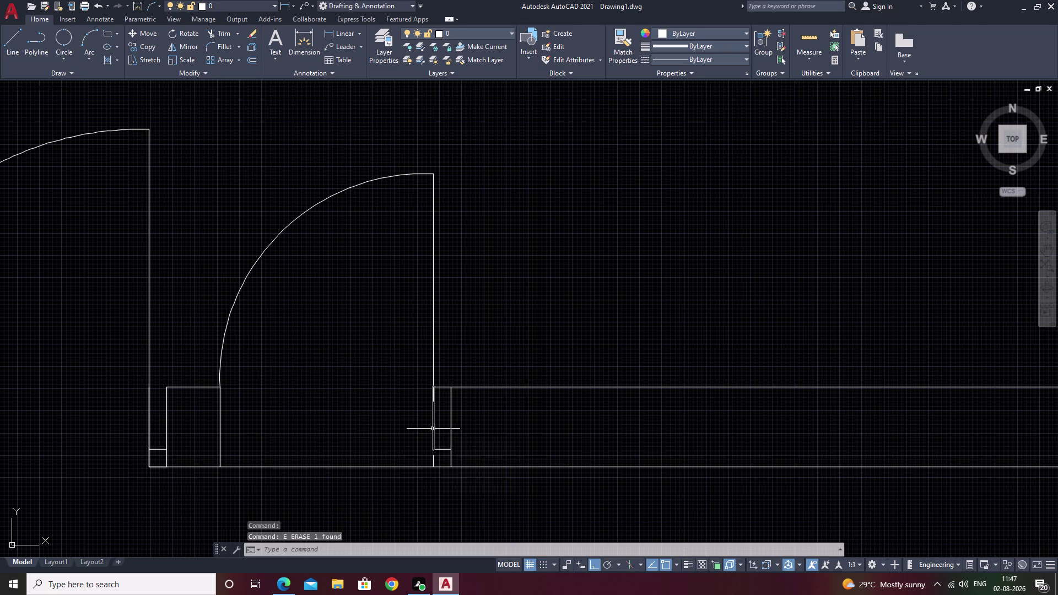
text(tr)
key(space)
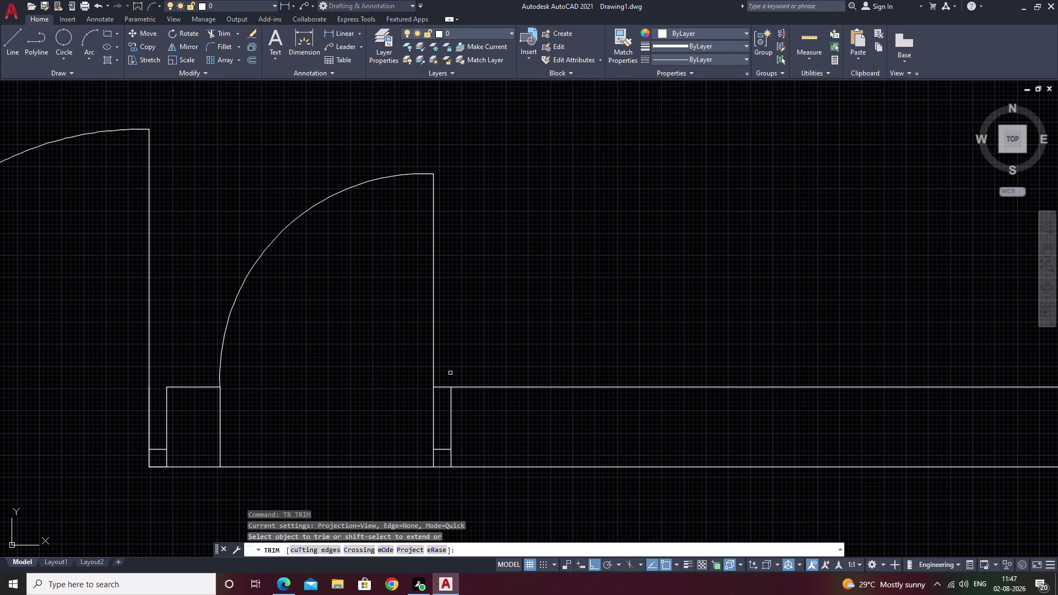
Trim the leftover line at the opening, then zoom out to center the whole house plan.
drag(450, 373, 442, 397)
scroll(down, 3)
middle_drag(474, 432, 496, 387)
scroll(down, 3)
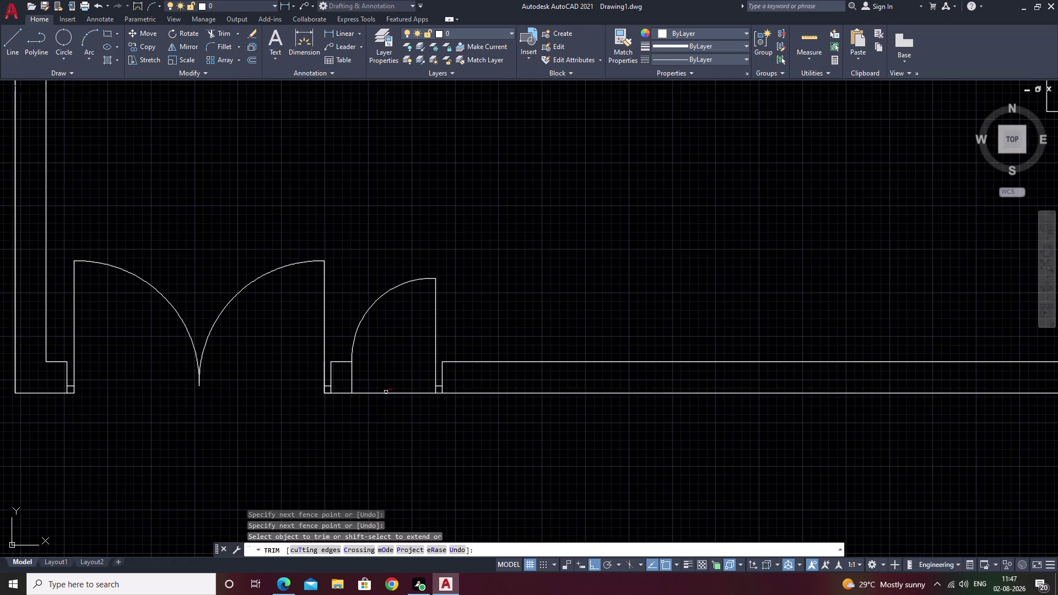
middle_drag(375, 402, 505, 380)
middle_drag(519, 471, 535, 393)
scroll(down, 3)
middle_drag(614, 420, 294, 454)
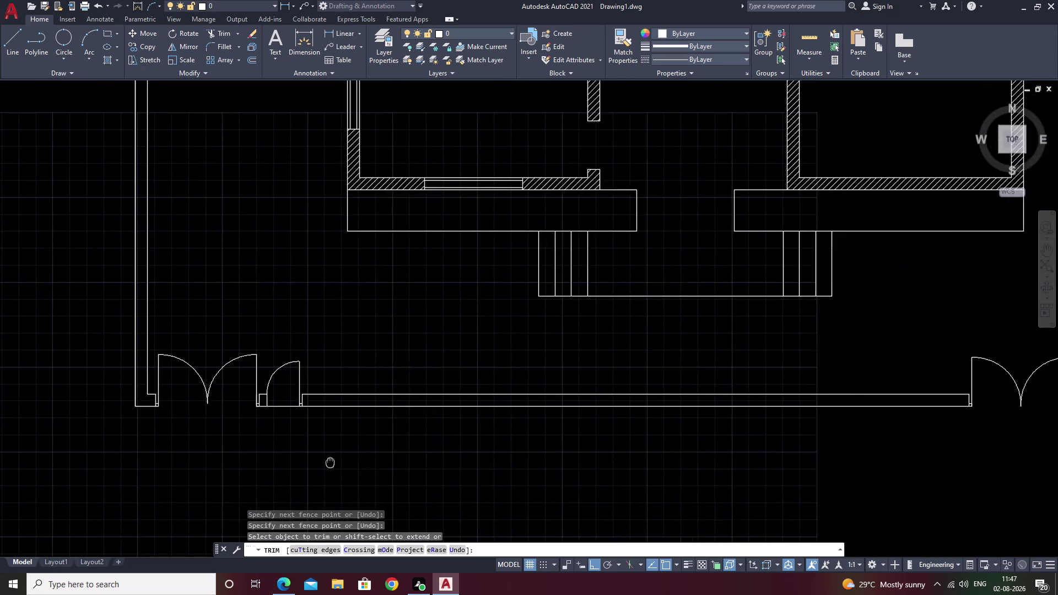
middle_drag(612, 423, 421, 452)
middle_drag(802, 311, 877, 237)
scroll(down, 3)
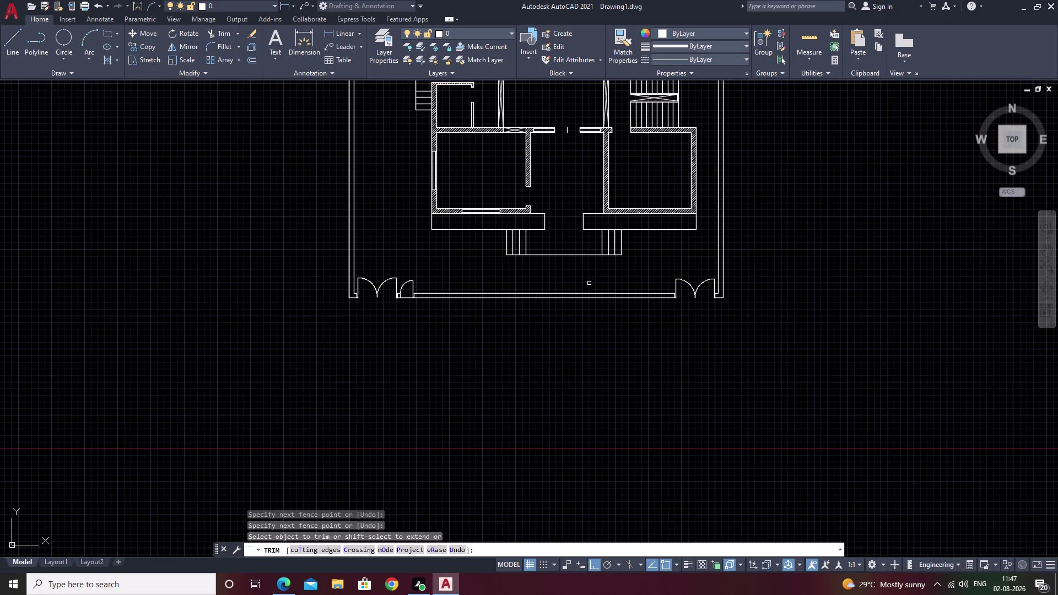
middle_drag(424, 309, 344, 515)
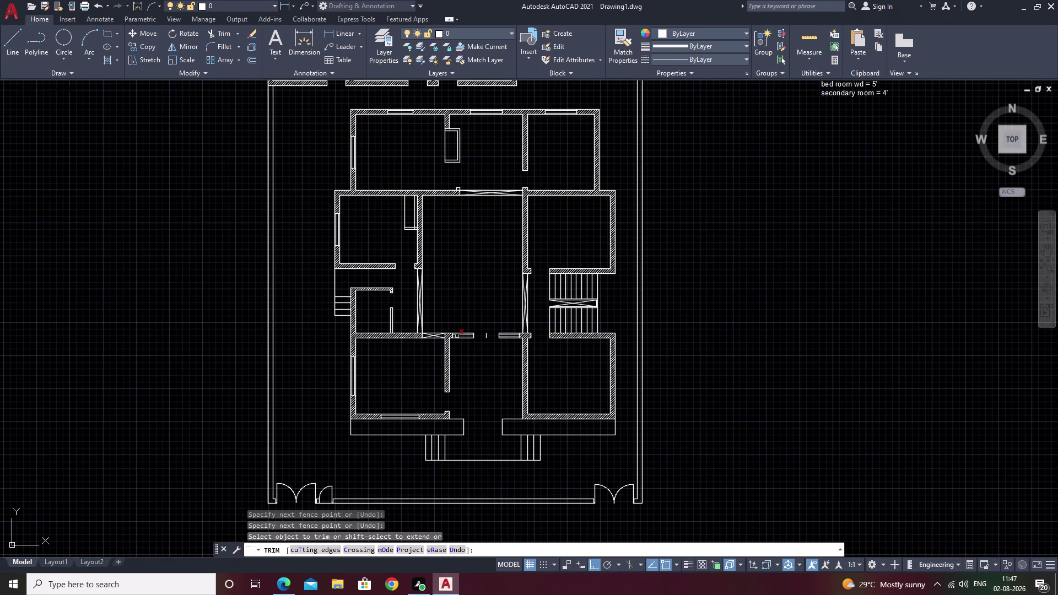